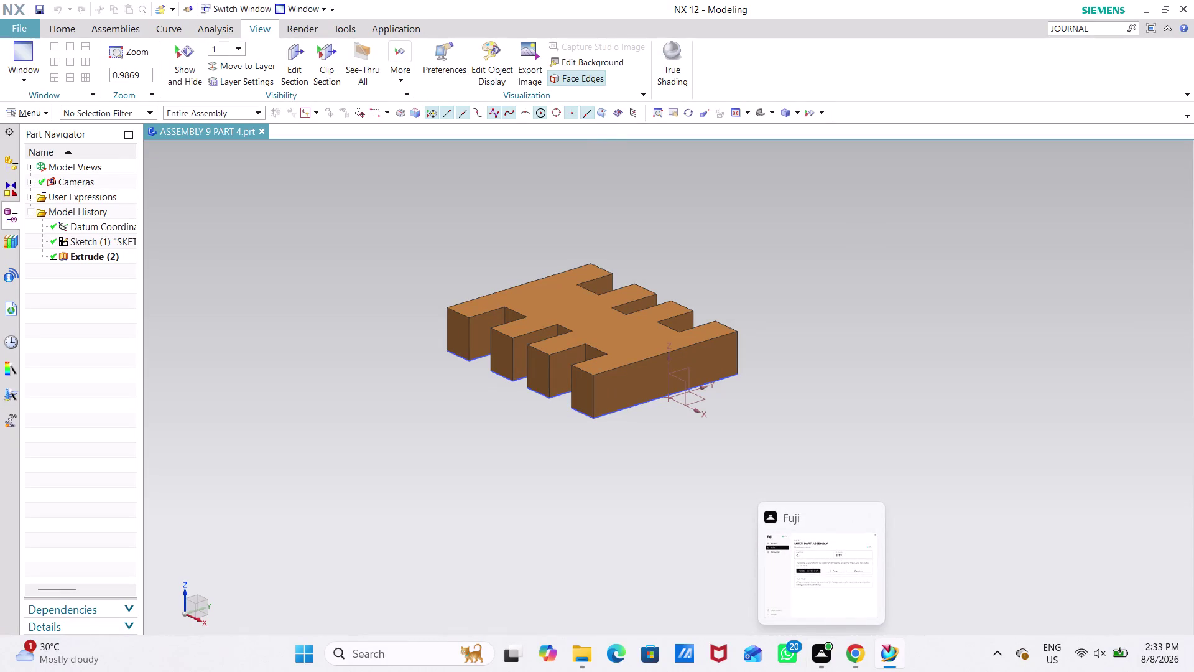
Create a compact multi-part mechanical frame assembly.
Close the comb plate part and start journal recording, accepting the replay warning.
click(261, 128)
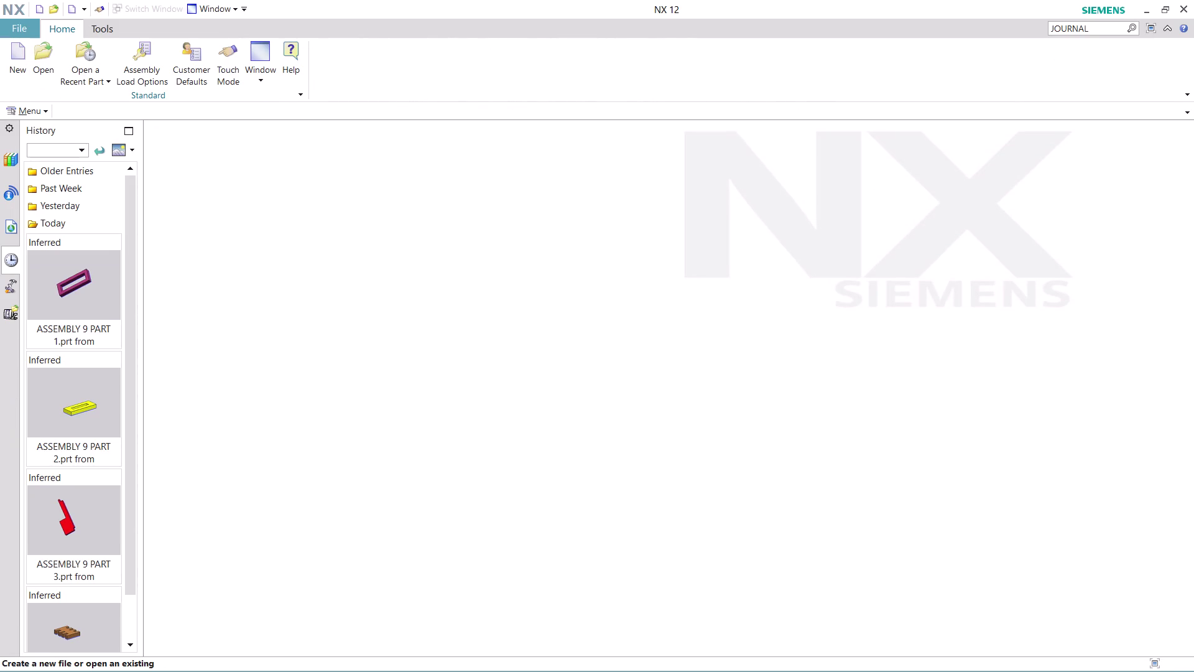
click(1093, 29)
key(Return)
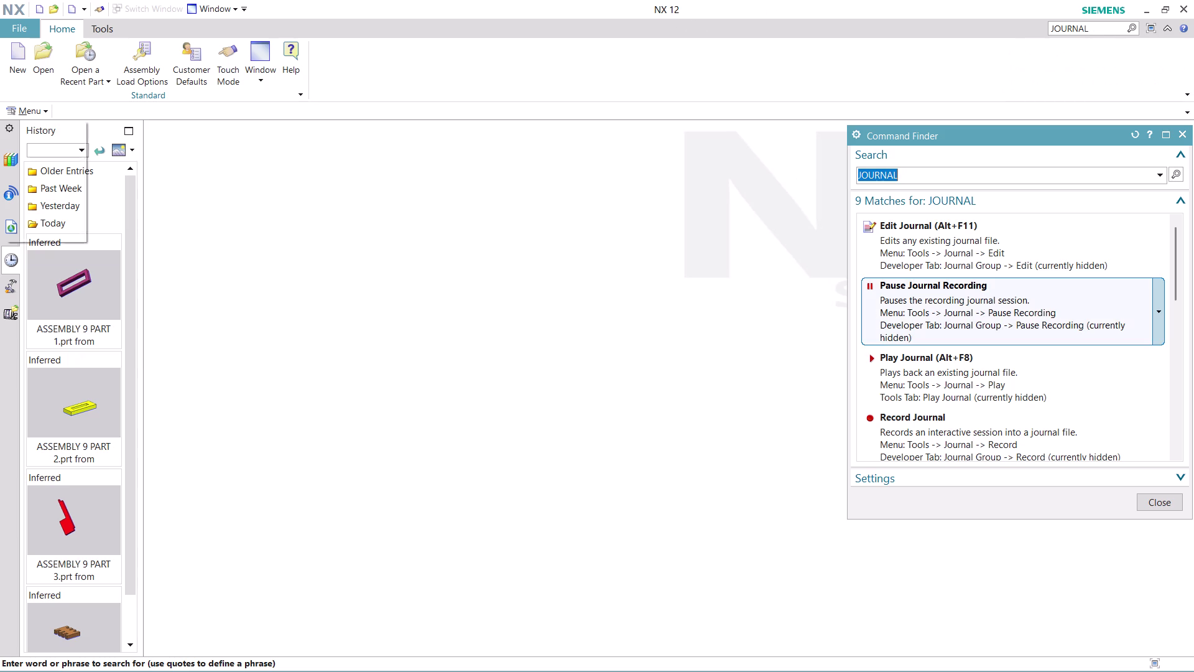
scroll(down, 3)
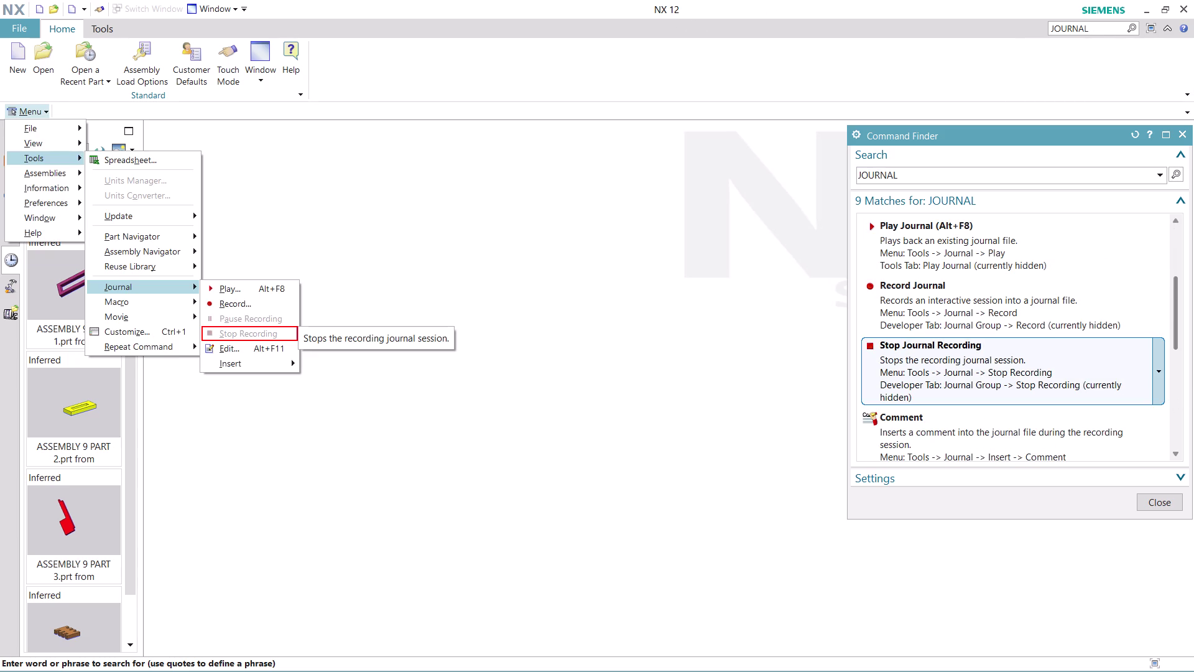
click(945, 370)
click(945, 371)
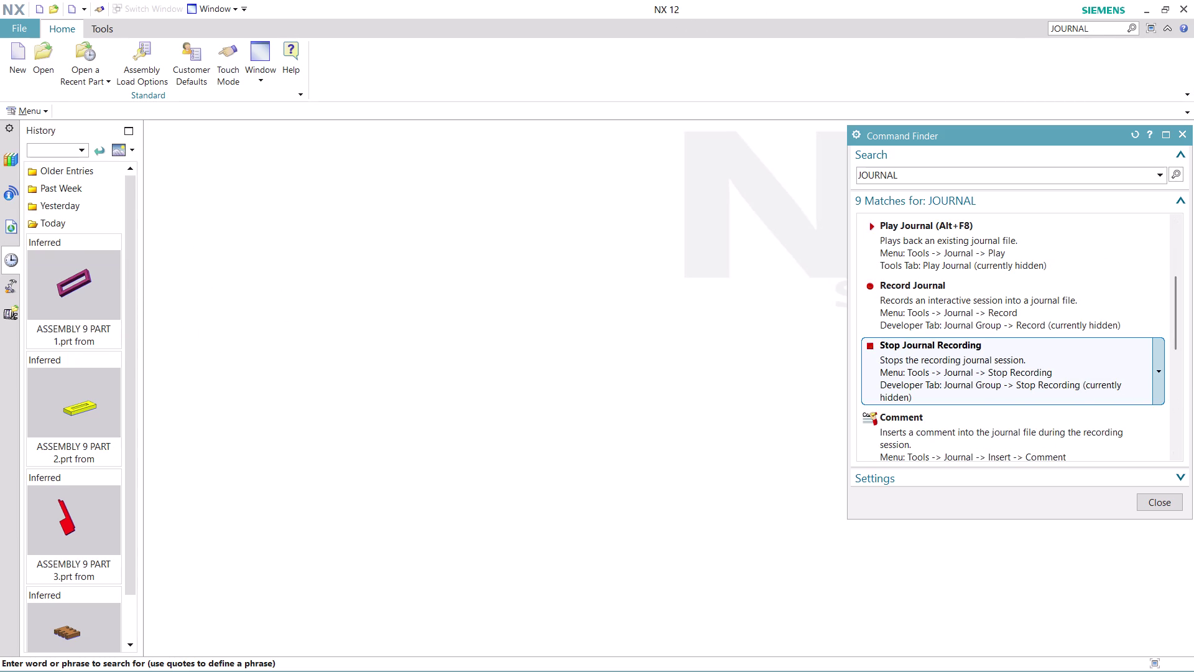
click(960, 315)
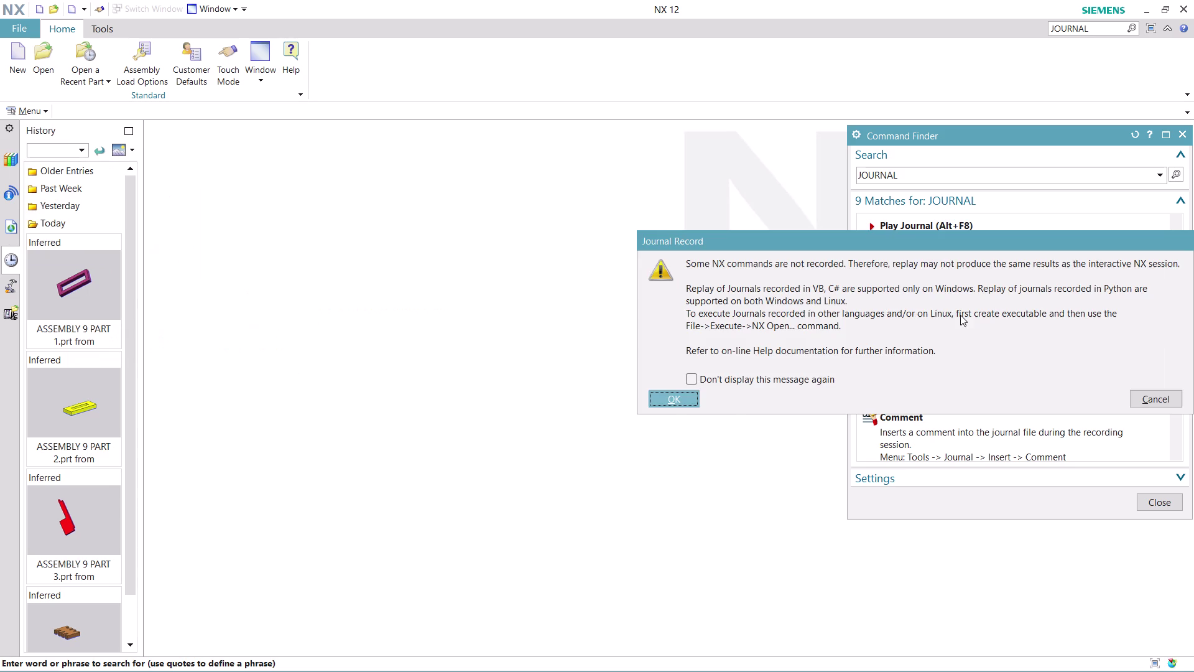
click(673, 399)
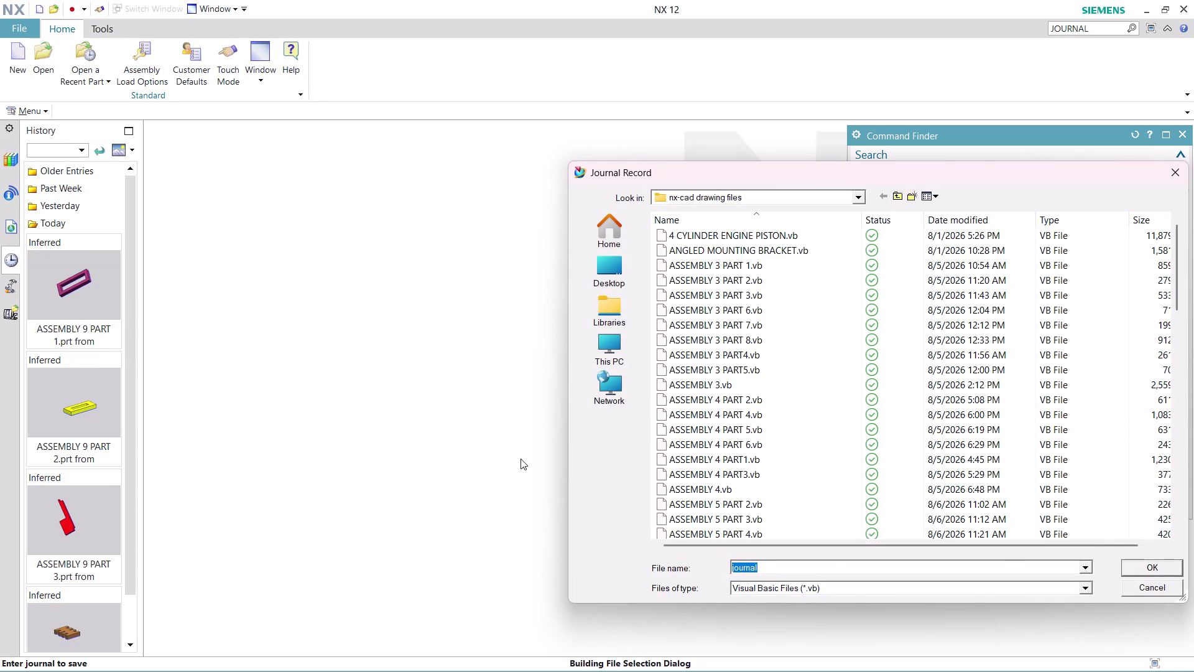
Name the journal file 'ASSEMBLY 9' and begin a new file.
text(ASS)
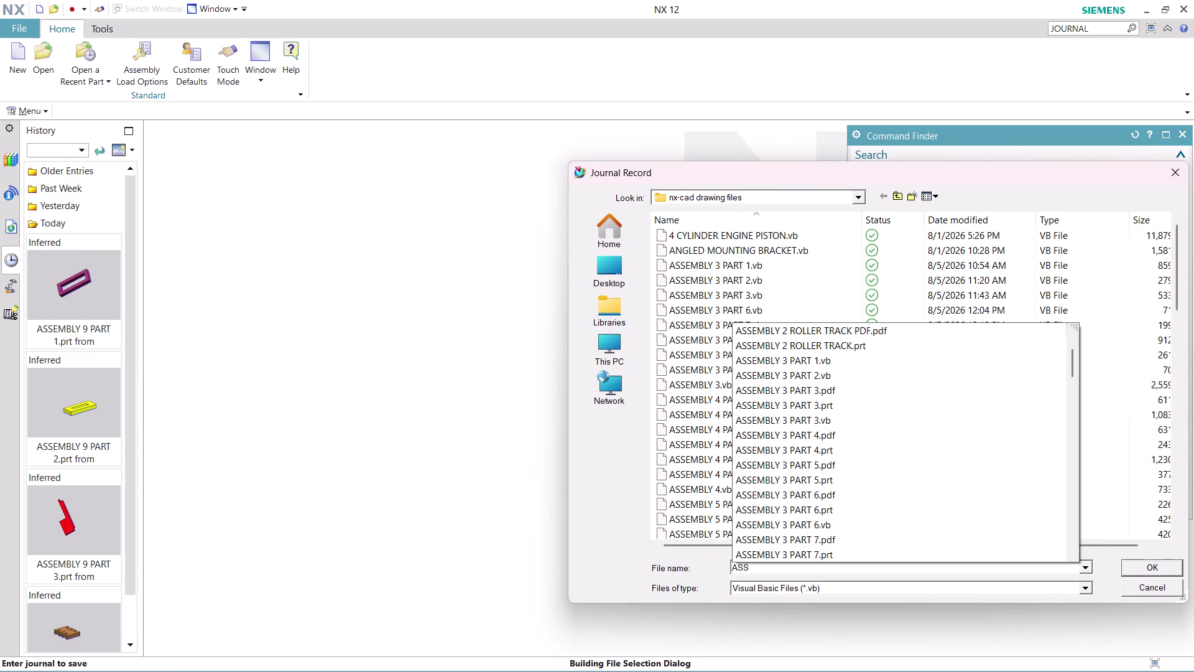
text(EMBLY)
key(space)
key(9)
key(Return)
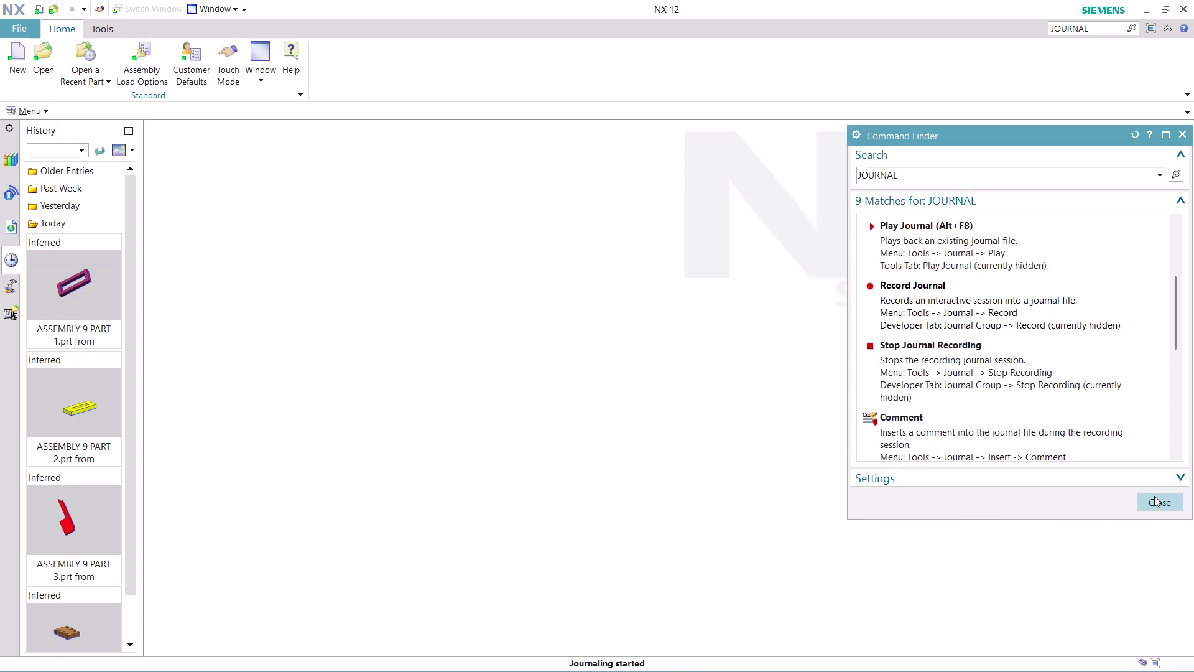
click(1156, 495)
click(20, 63)
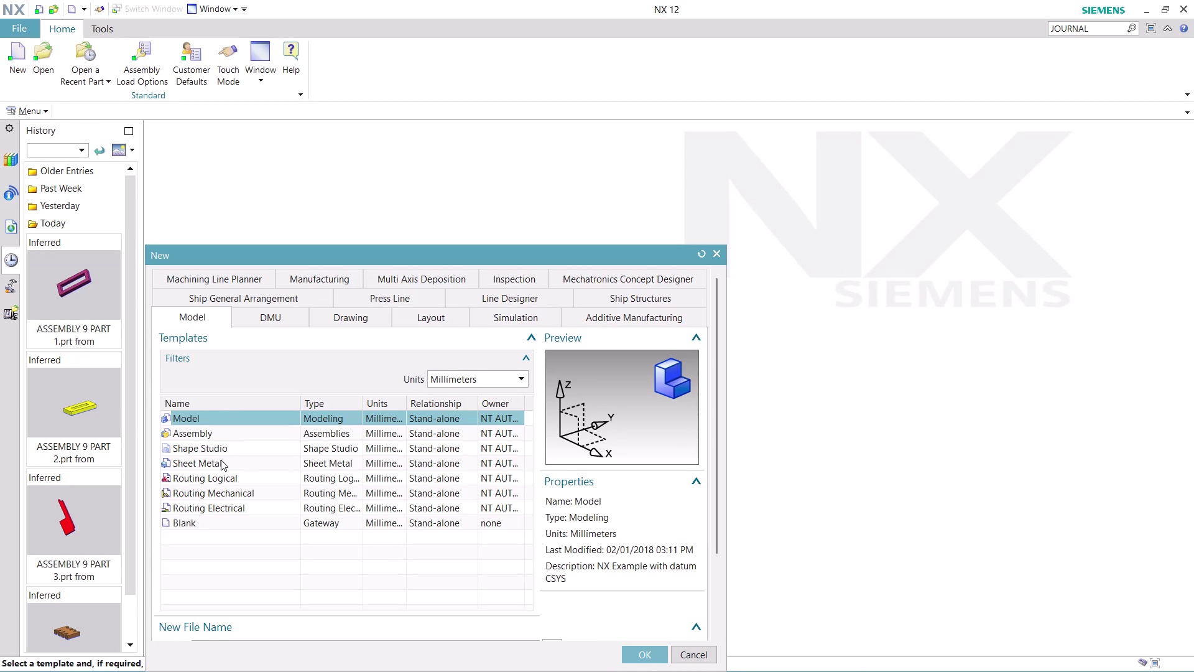
Create an Assembly-template file and load ASSEMBLY 9 PART 4, the brown comb plate.
click(210, 433)
click(645, 657)
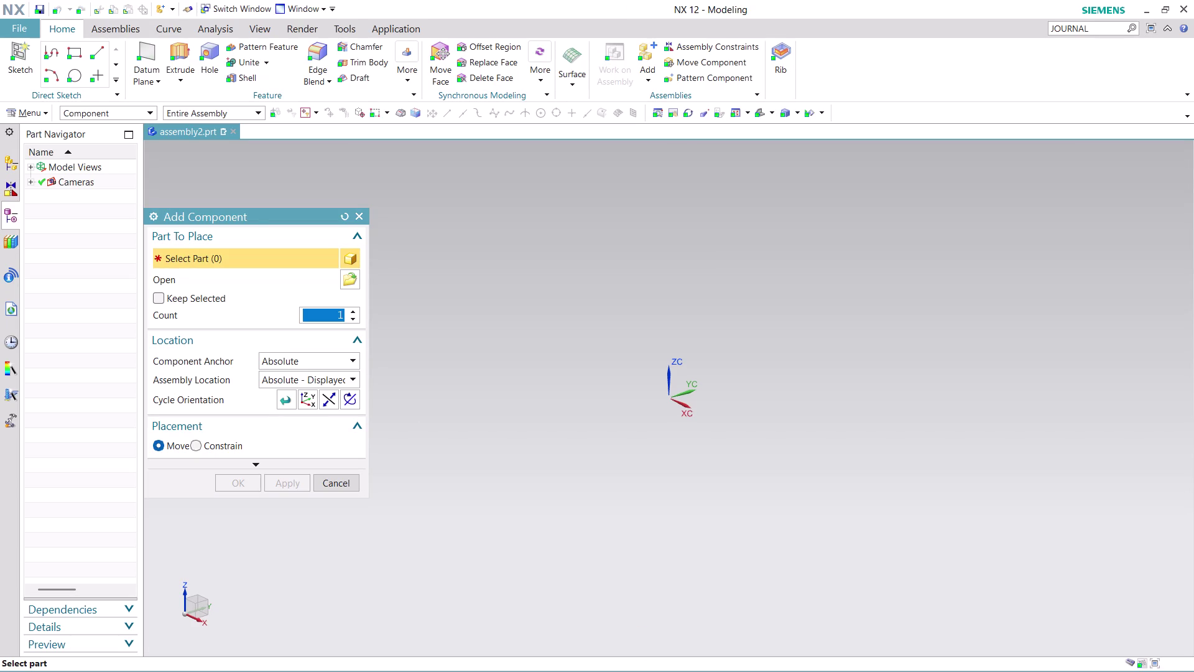
click(347, 277)
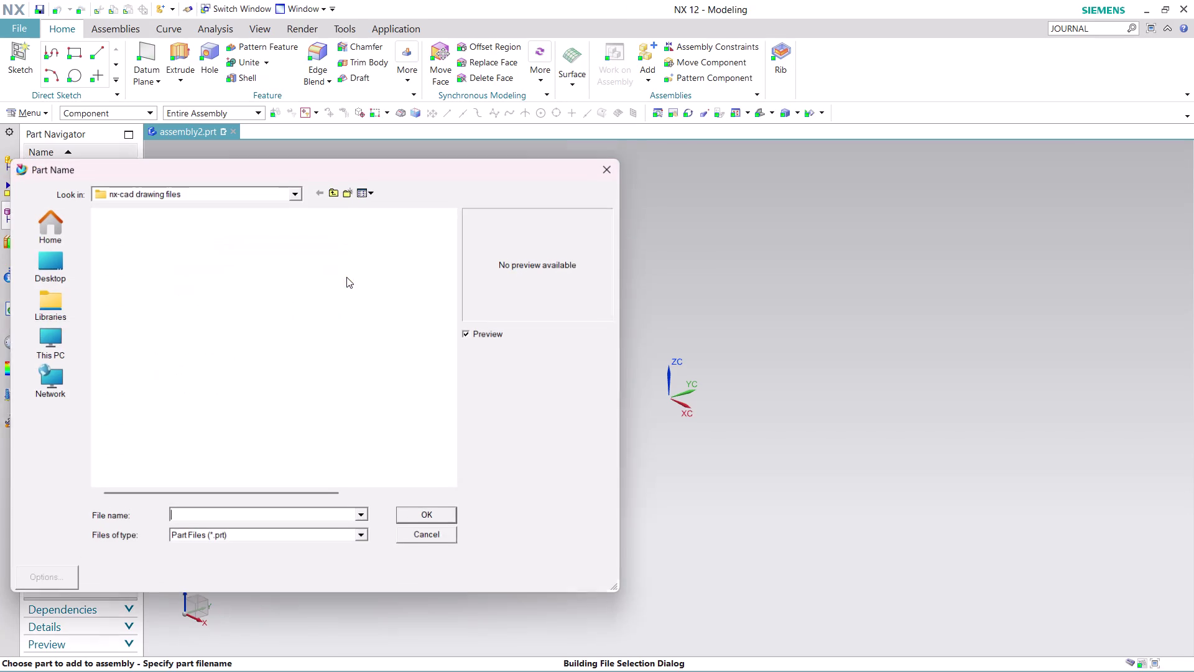
scroll(down, 3)
scroll(down, 3)
scroll(down, 3)
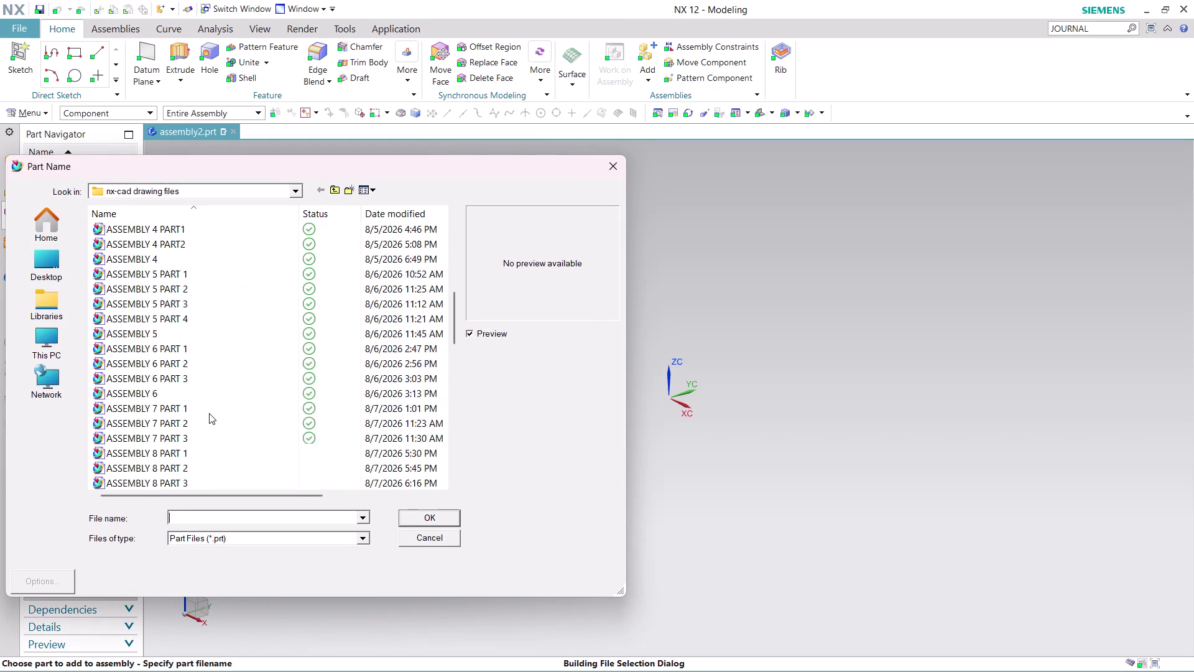
scroll(down, 3)
scroll(down, 3)
scroll(down, 3)
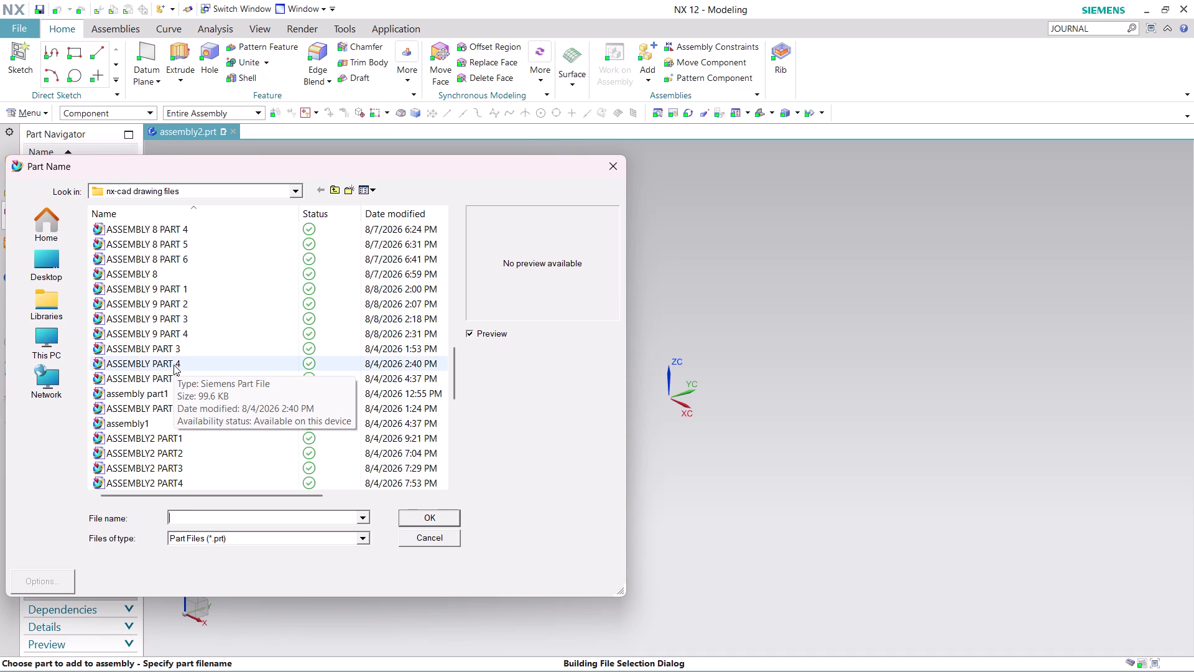
click(175, 334)
click(430, 517)
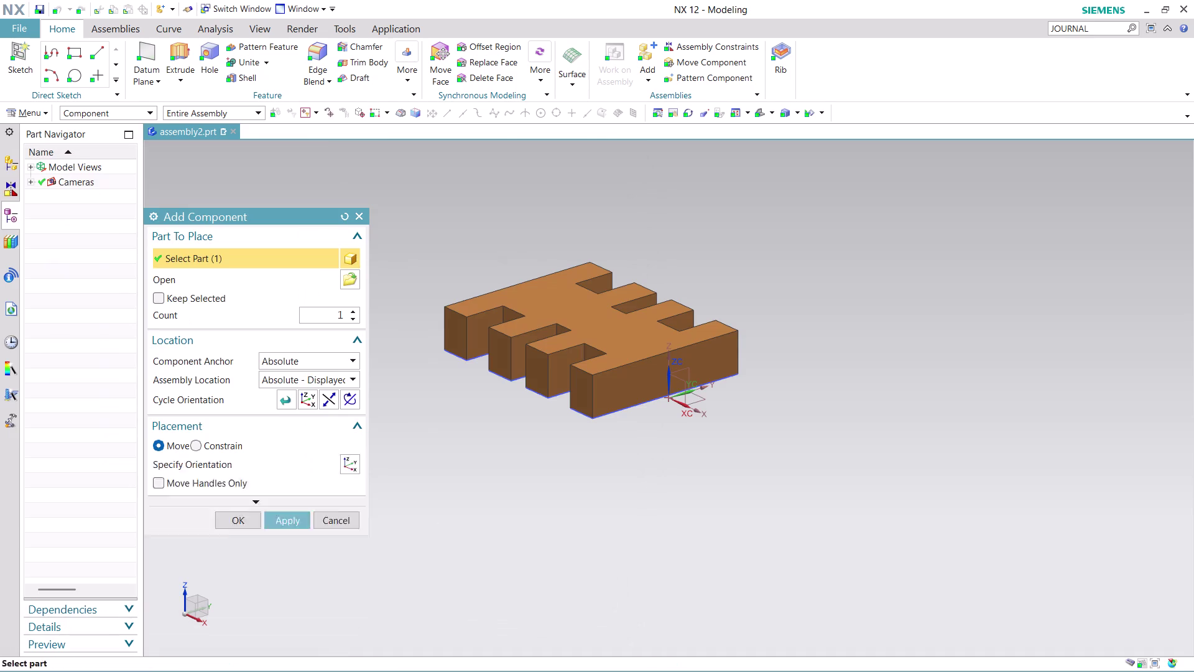
Inspect the comb plate, then place it as the first component with a Fix constraint.
middle_drag(755, 396, 690, 409)
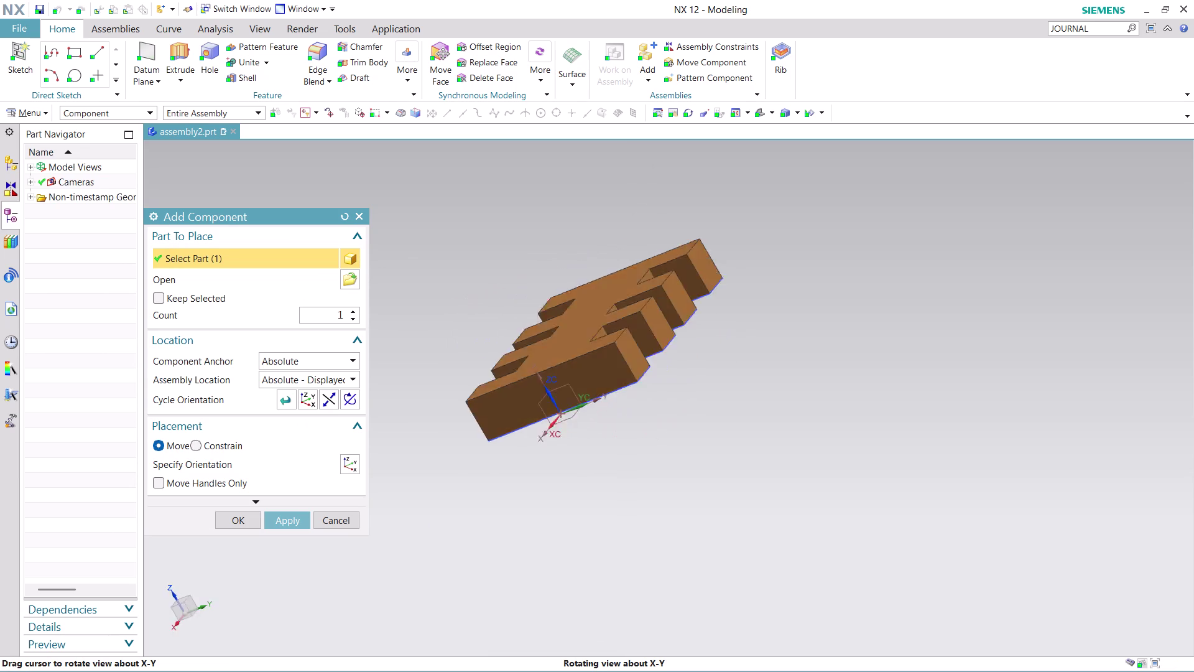
middle_drag(690, 409, 686, 438)
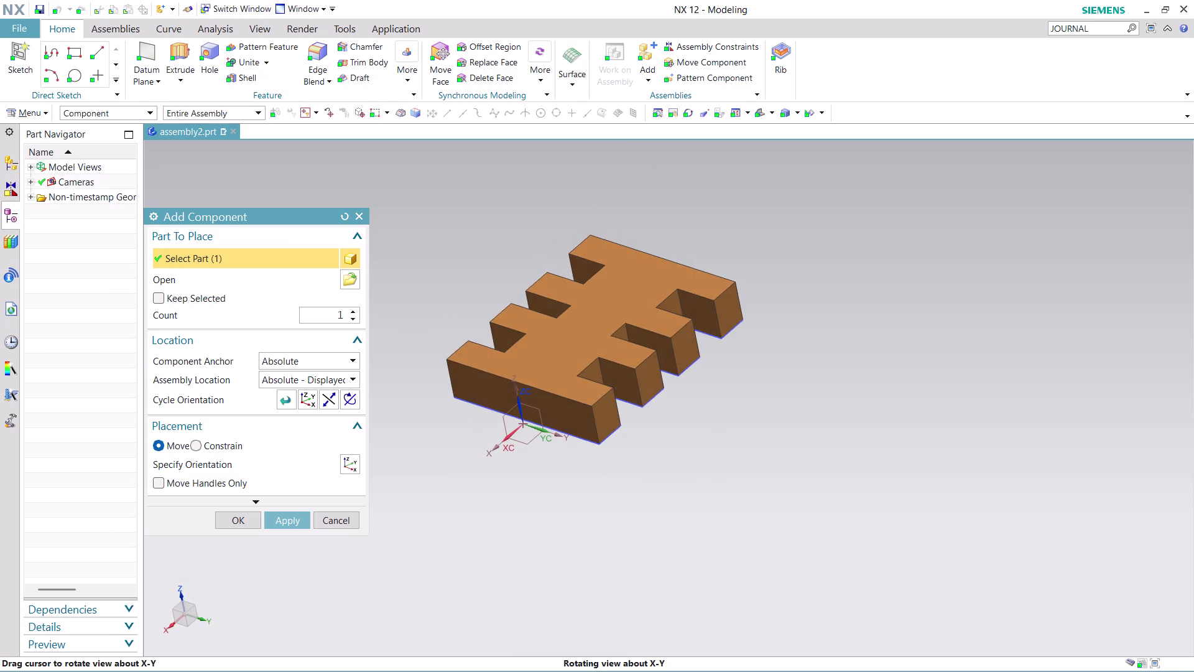
middle_drag(686, 438, 684, 439)
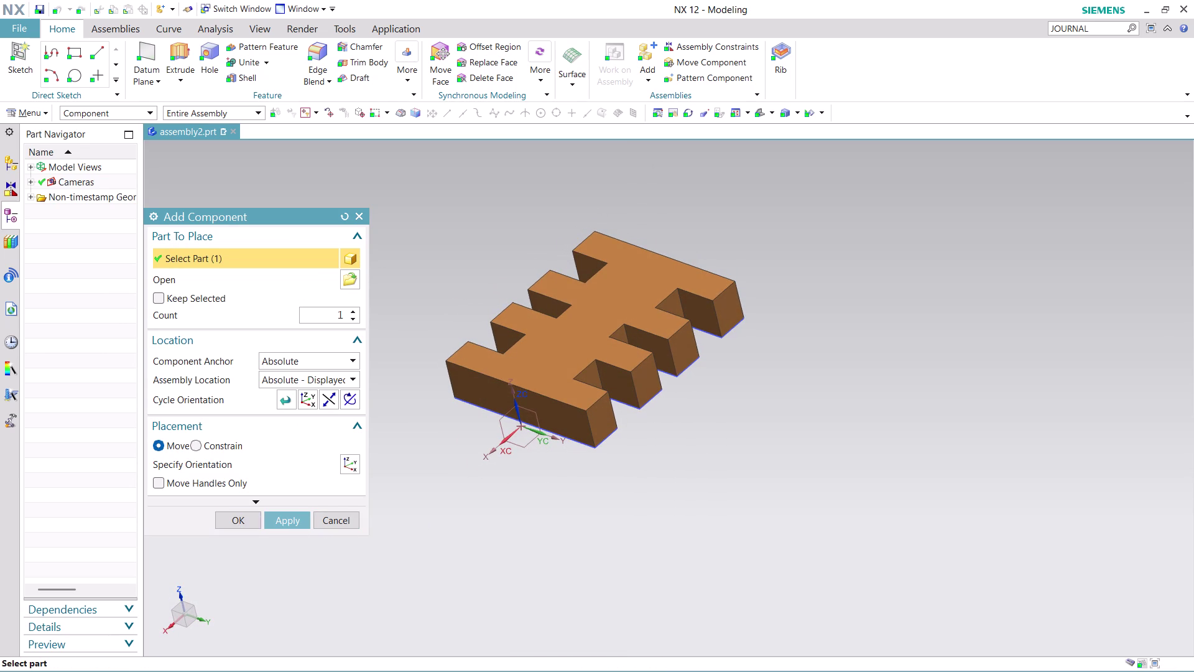
middle_drag(679, 450, 669, 438)
middle_drag(727, 240, 744, 305)
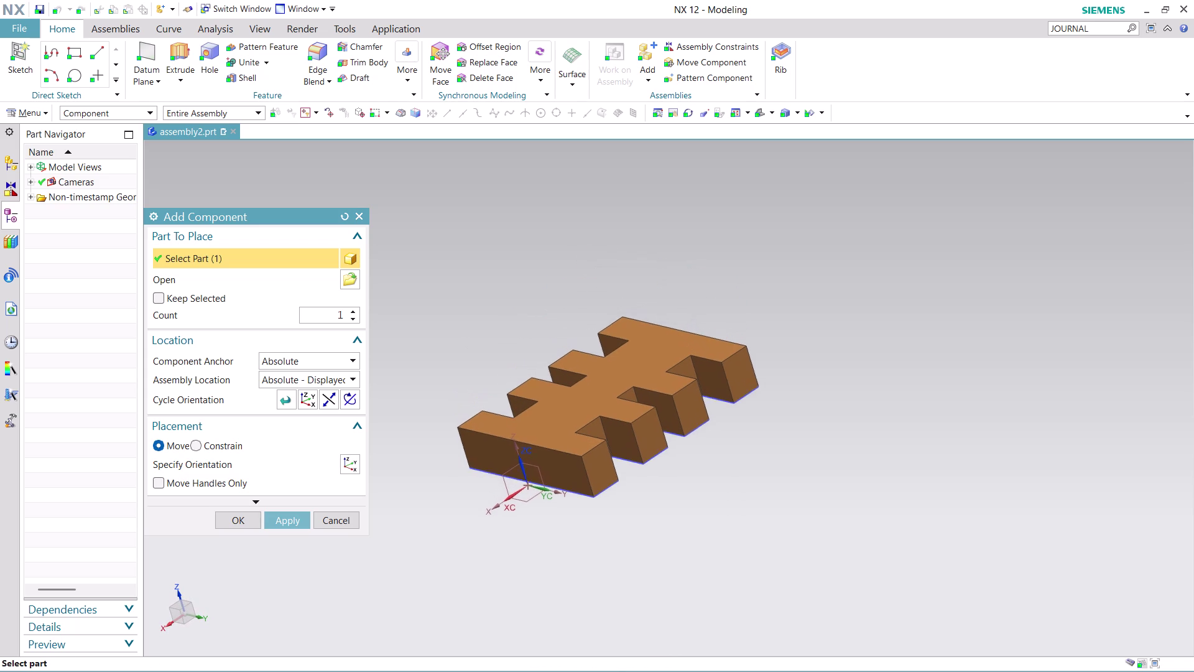
middle_drag(744, 305, 748, 309)
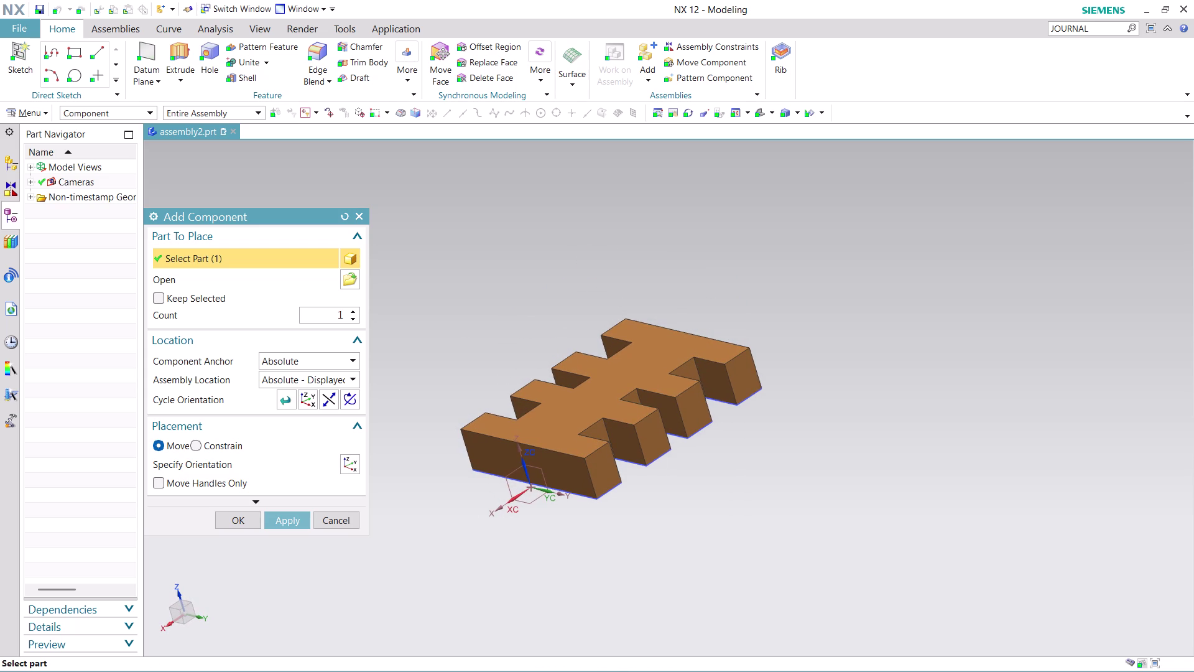
middle_drag(672, 503, 685, 509)
scroll(up, 3)
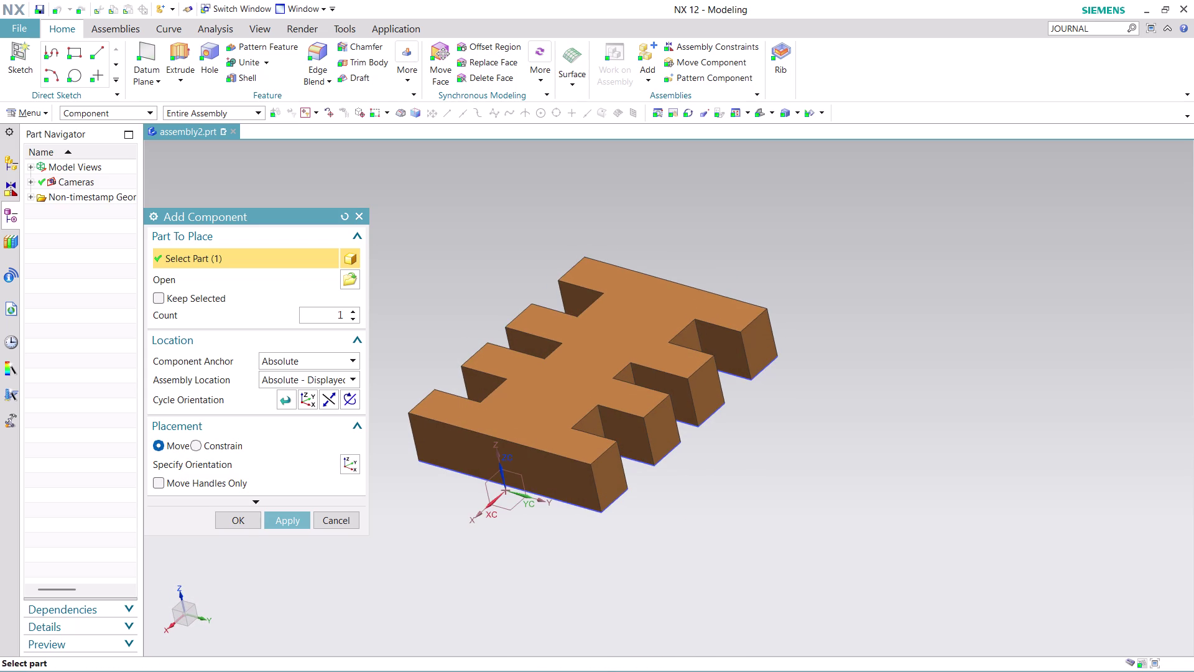
click(232, 522)
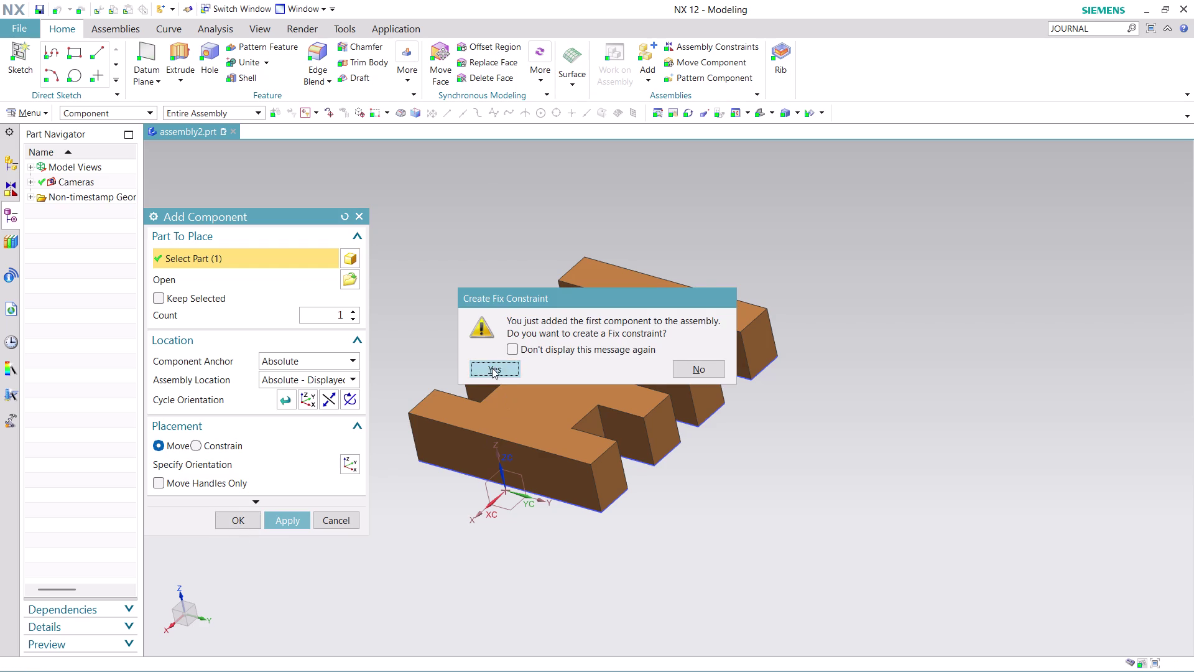
click(492, 368)
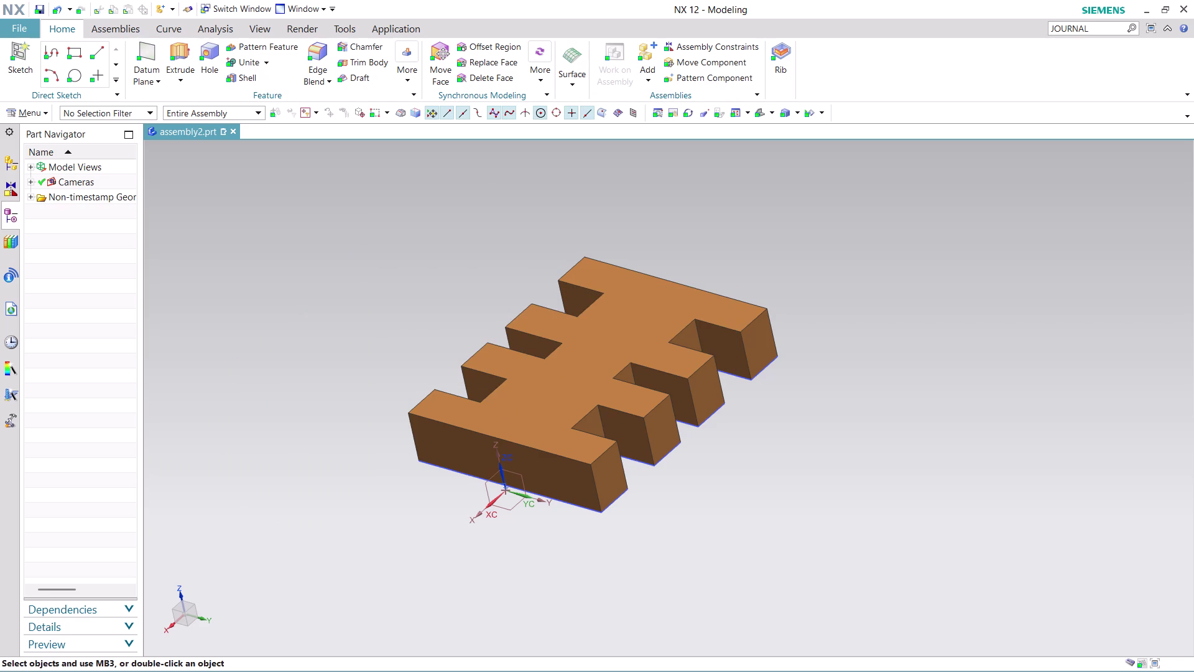
click(132, 31)
click(179, 70)
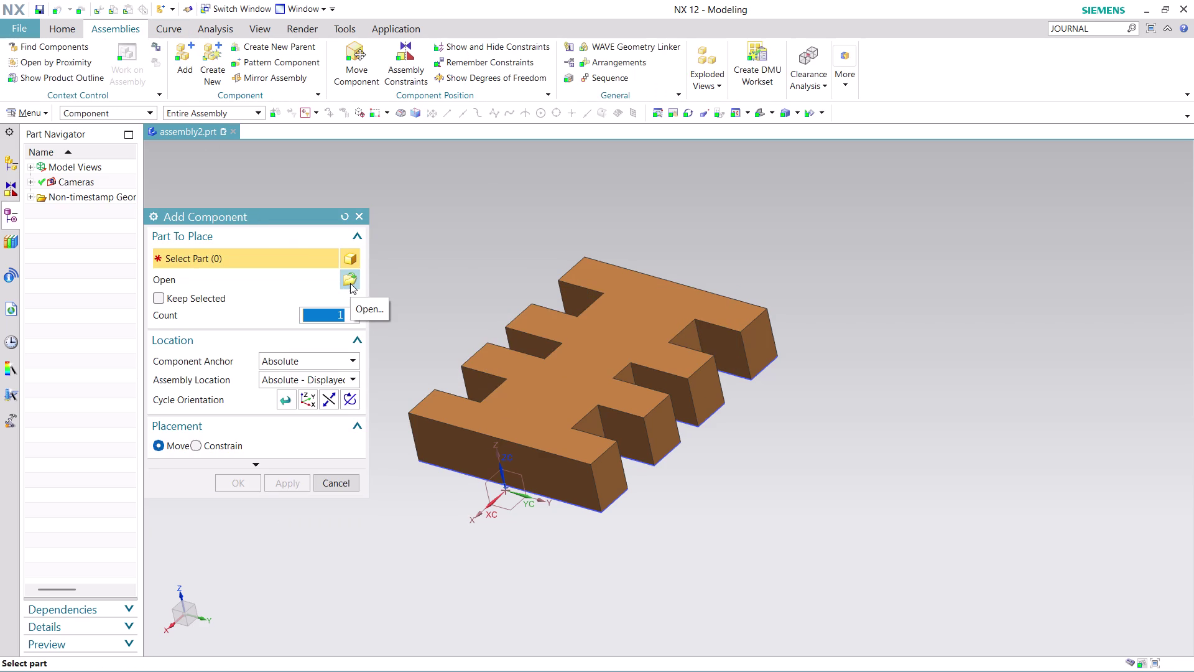
Preview the yellow base block, then load ASSEMBLY 9 PART 3, the red bracket.
click(351, 283)
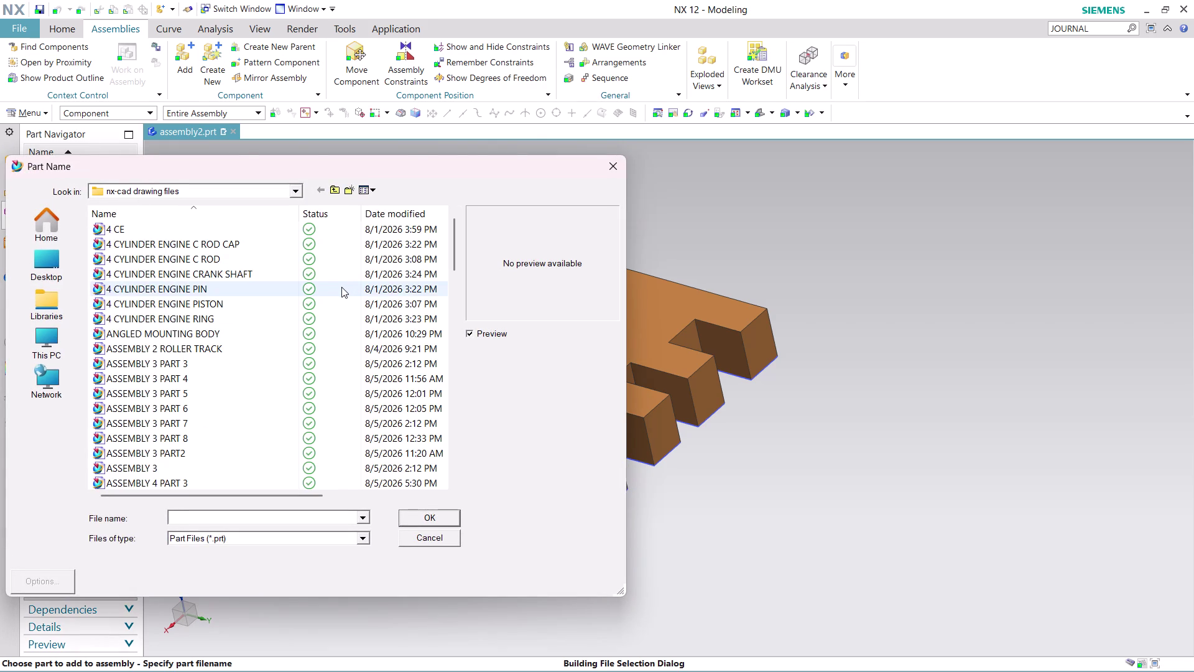
scroll(down, 3)
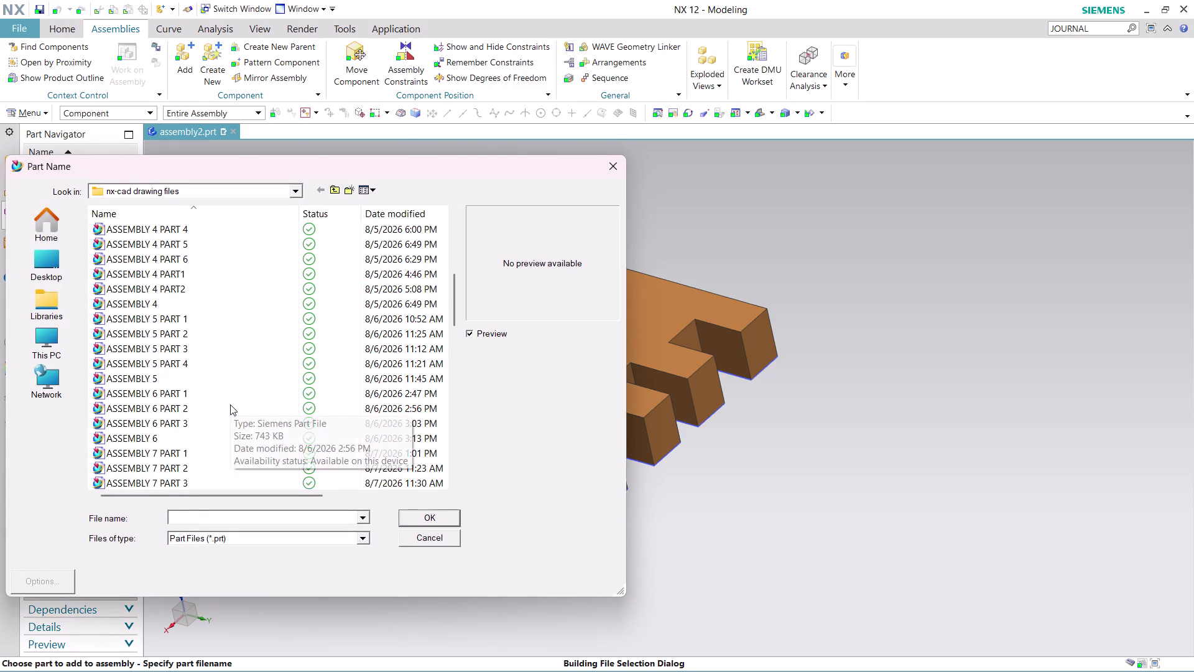
scroll(down, 3)
scroll(down, 3)
scroll(down, 3)
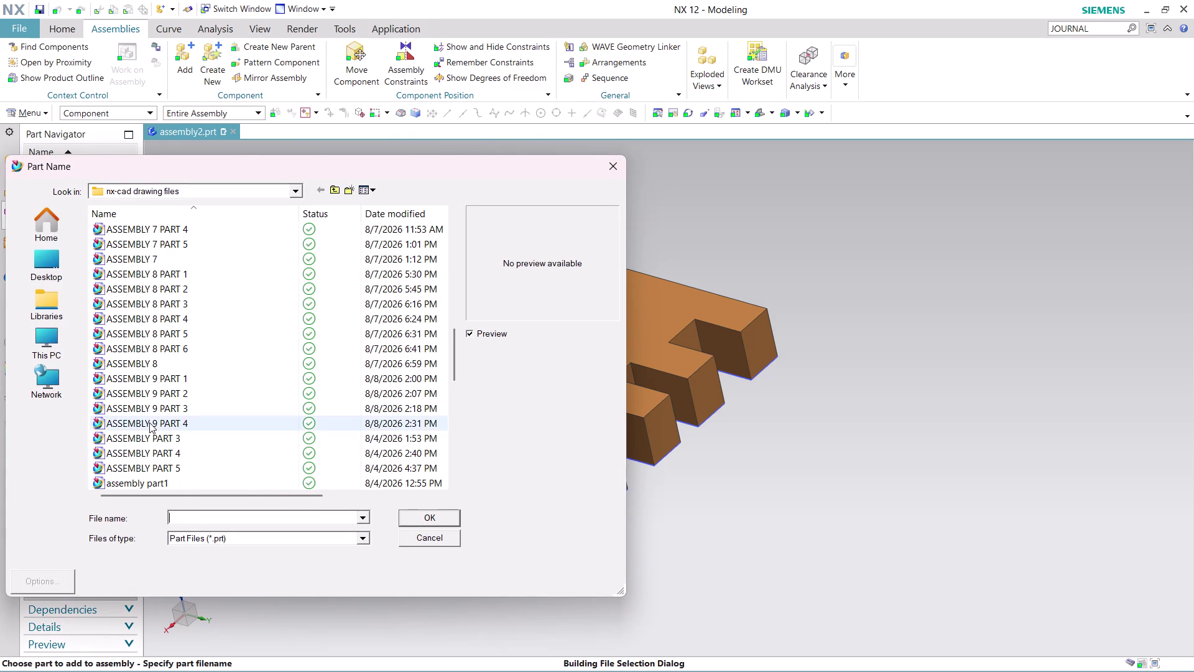
click(181, 395)
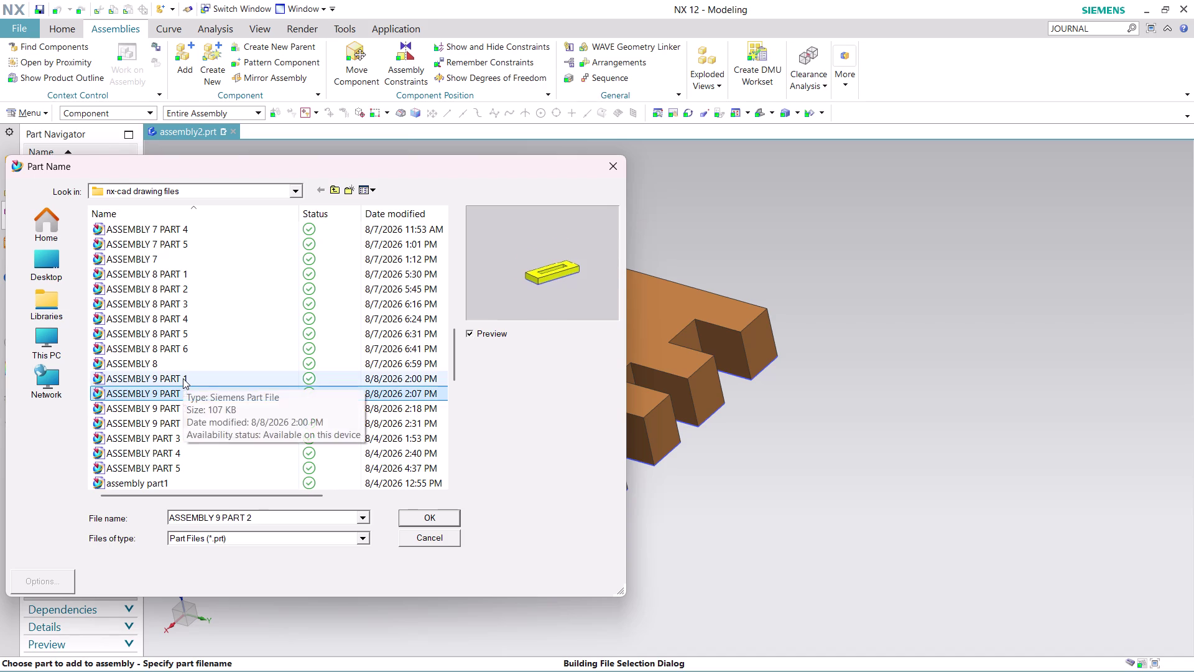
click(183, 378)
click(181, 407)
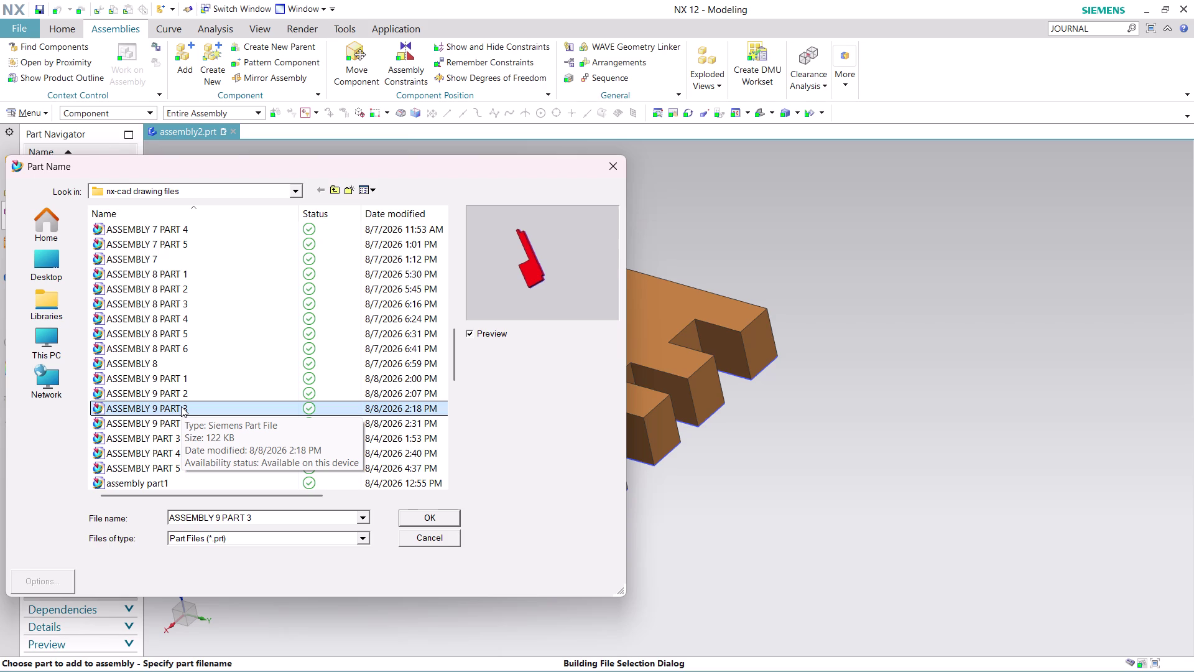
click(436, 511)
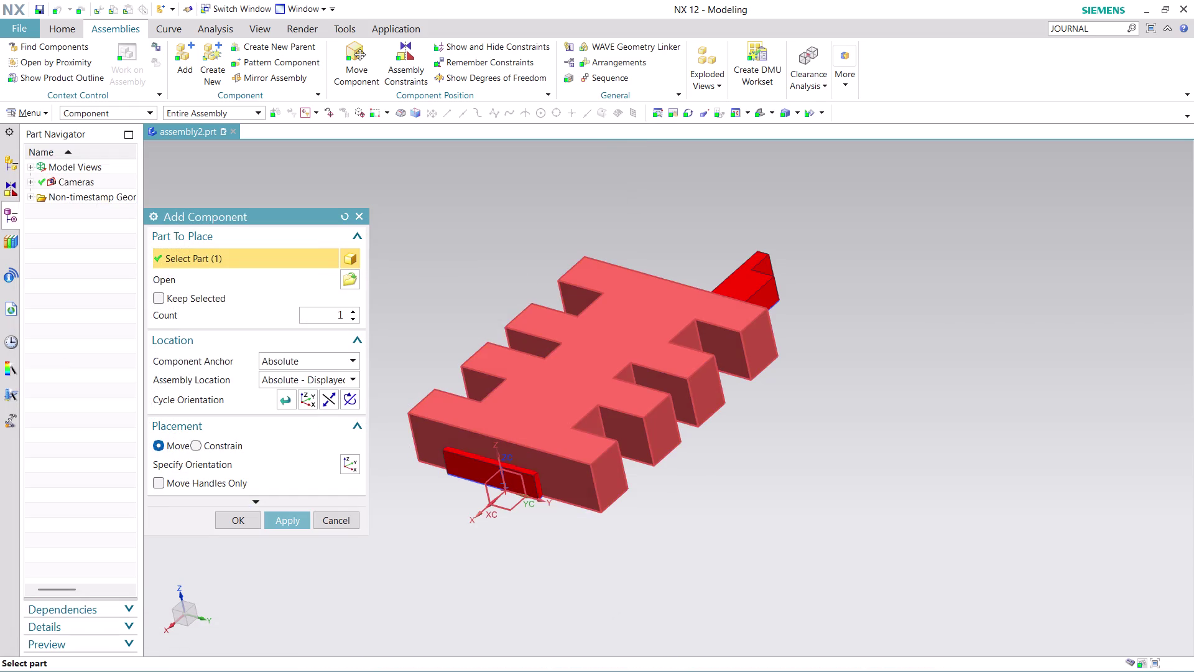
Slide and rotate the new red bracket until it stands upright.
click(350, 379)
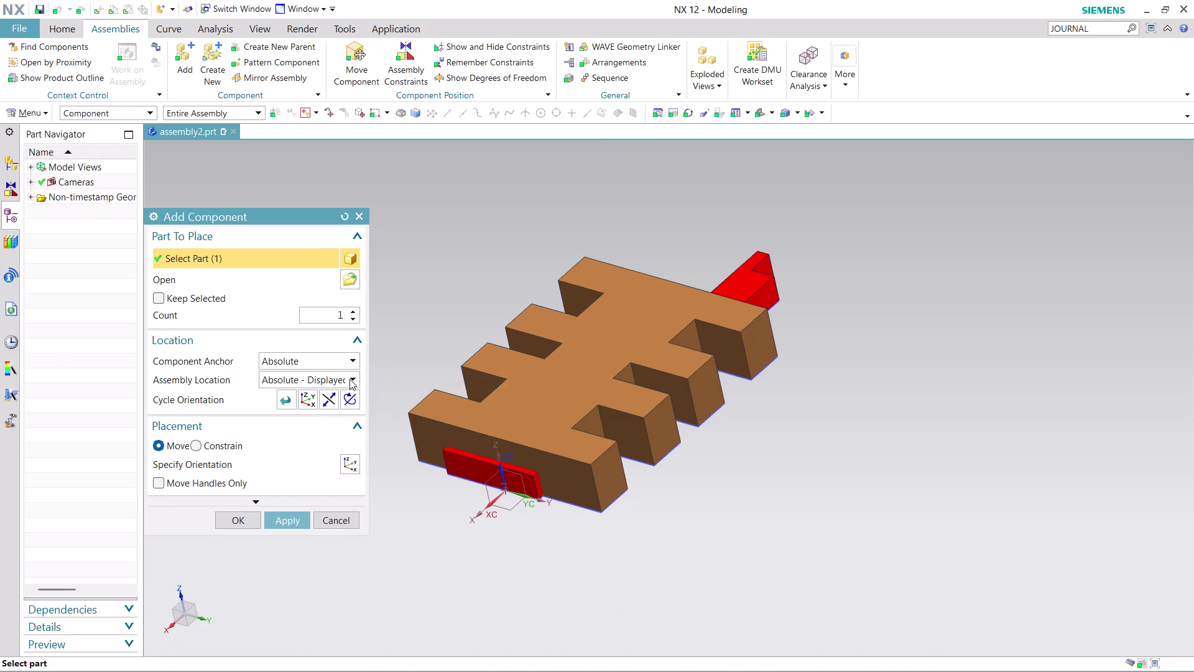
click(336, 406)
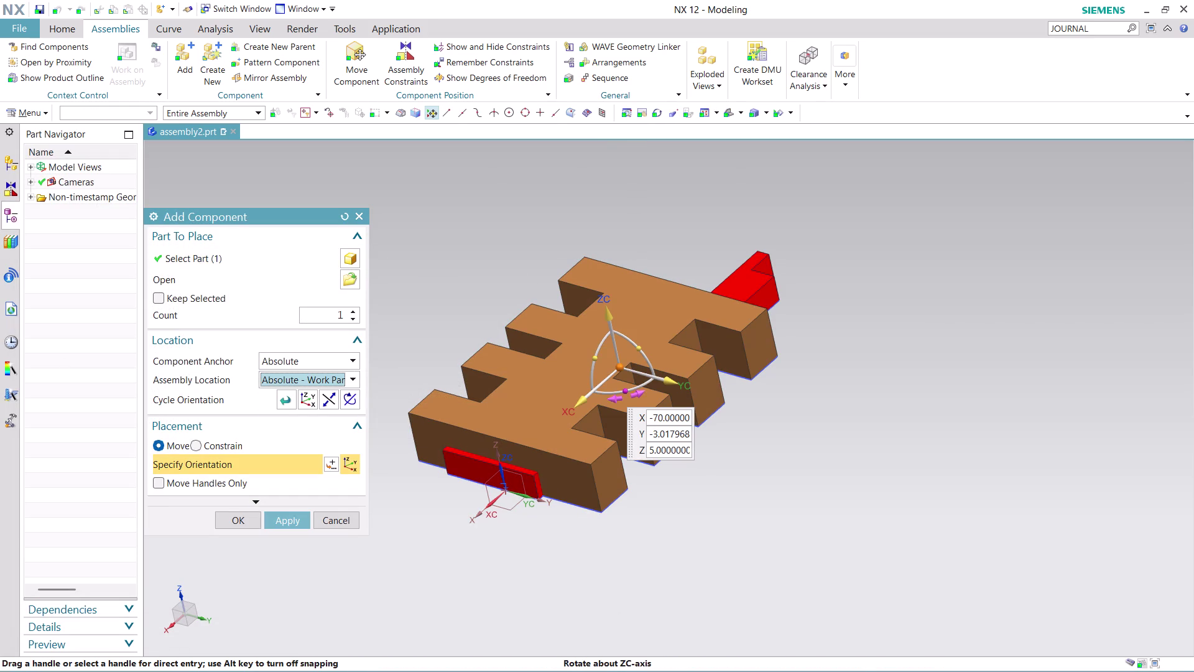
drag(582, 400, 379, 574)
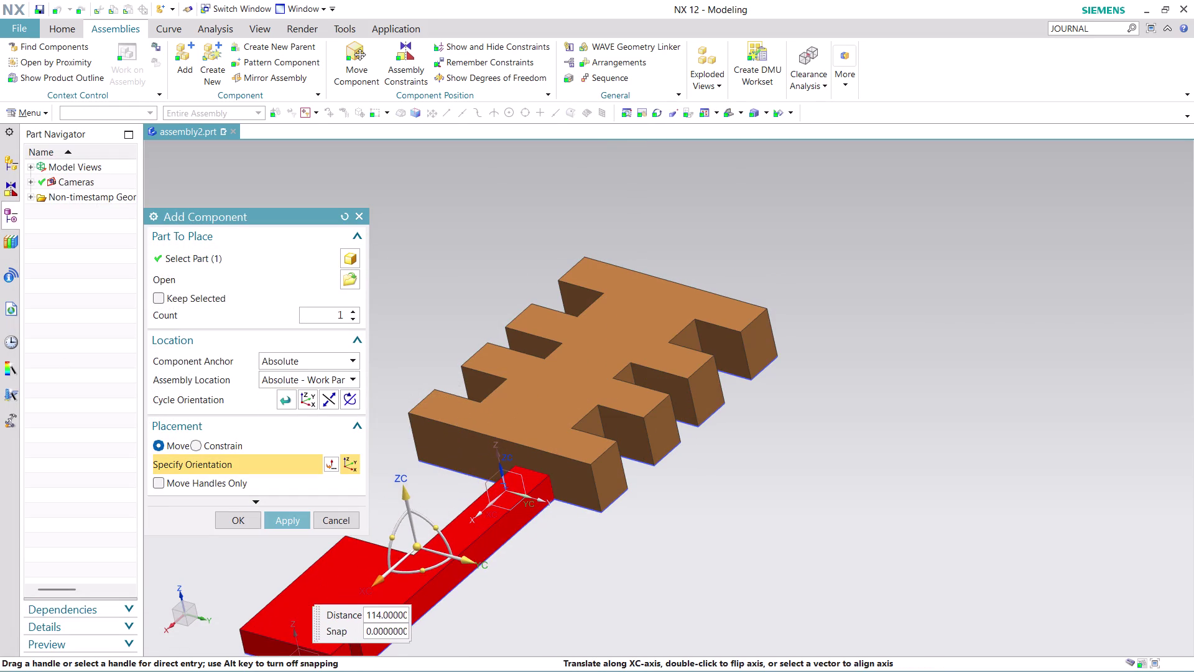
drag(379, 573, 449, 527)
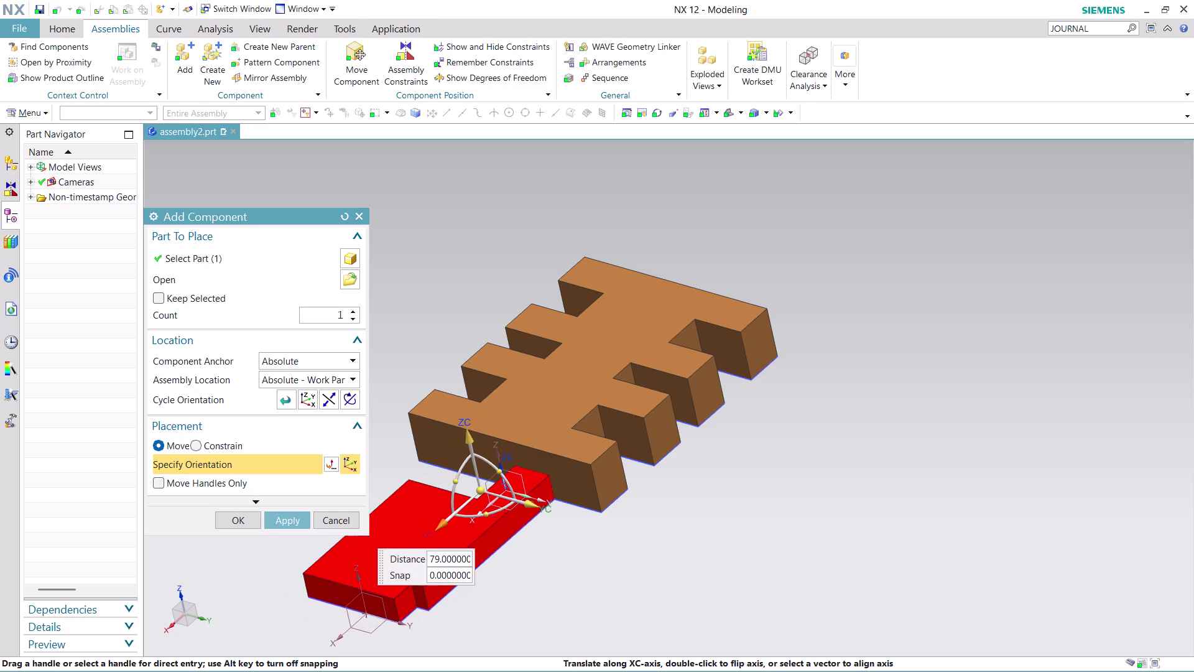
drag(449, 527, 441, 542)
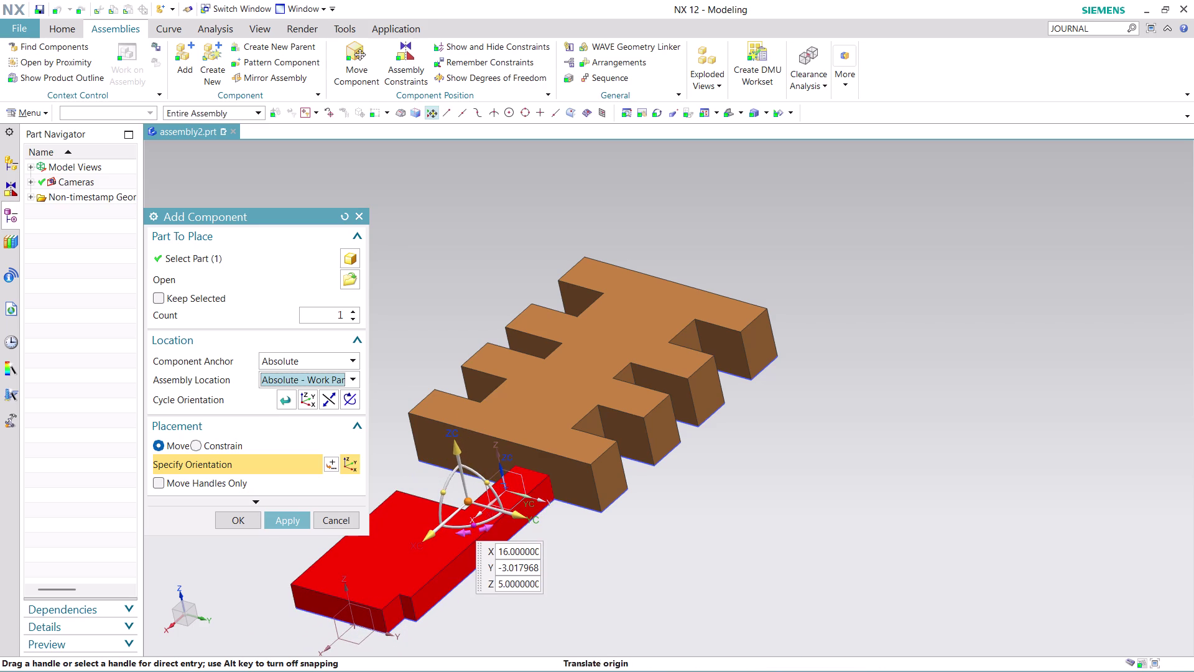
drag(467, 527, 571, 514)
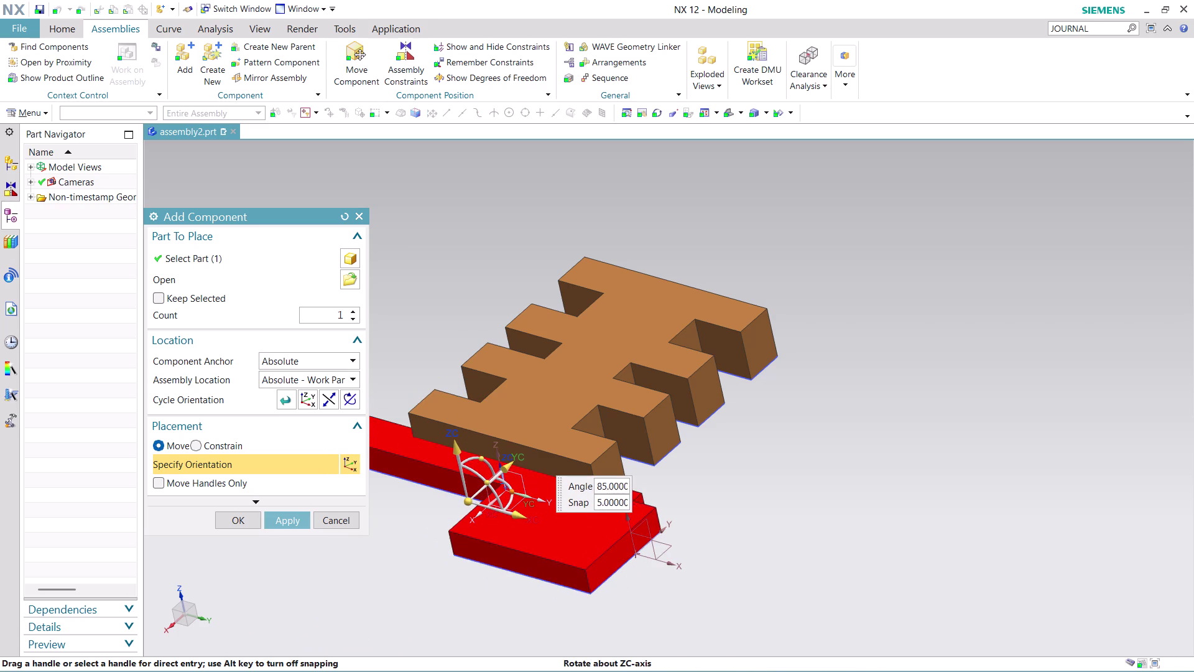
drag(571, 514, 575, 512)
drag(486, 479, 566, 545)
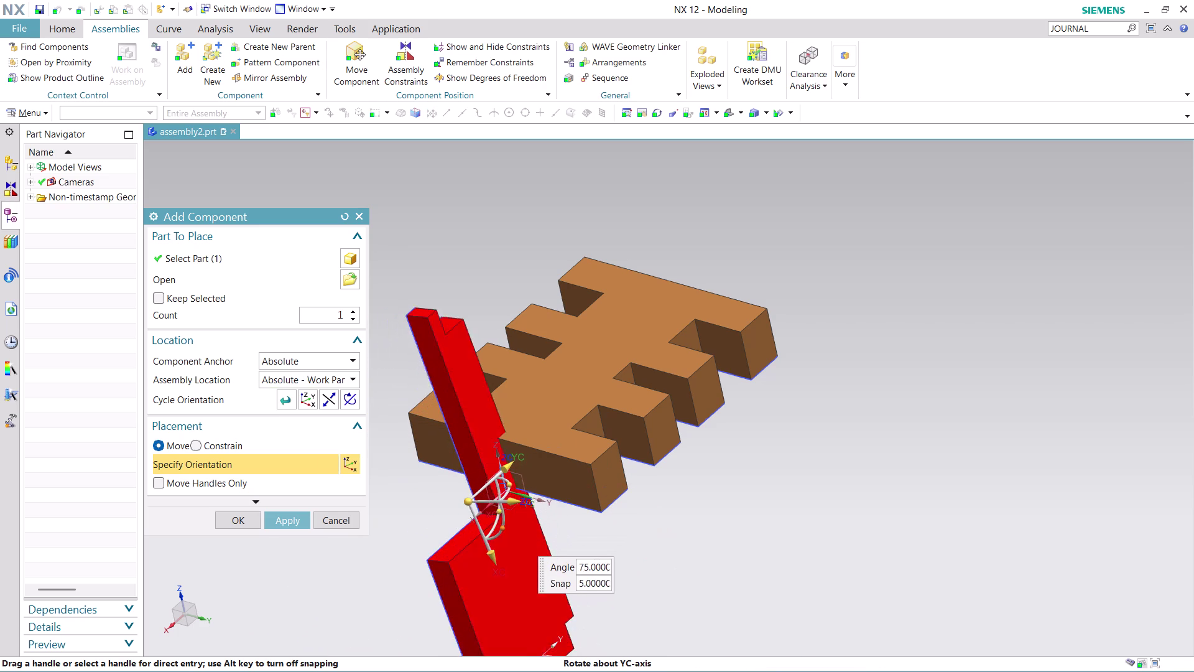
drag(567, 545, 579, 609)
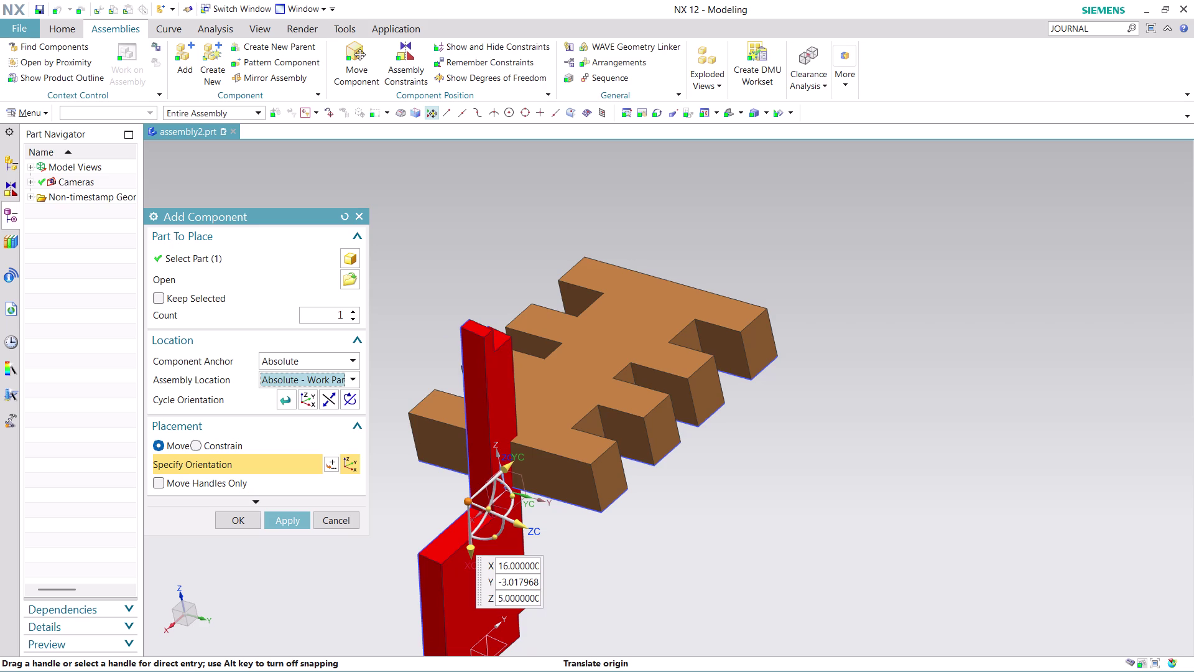
Quarter-turn the bracket, move it right of the comb plate, and confirm placement.
drag(513, 490, 491, 565)
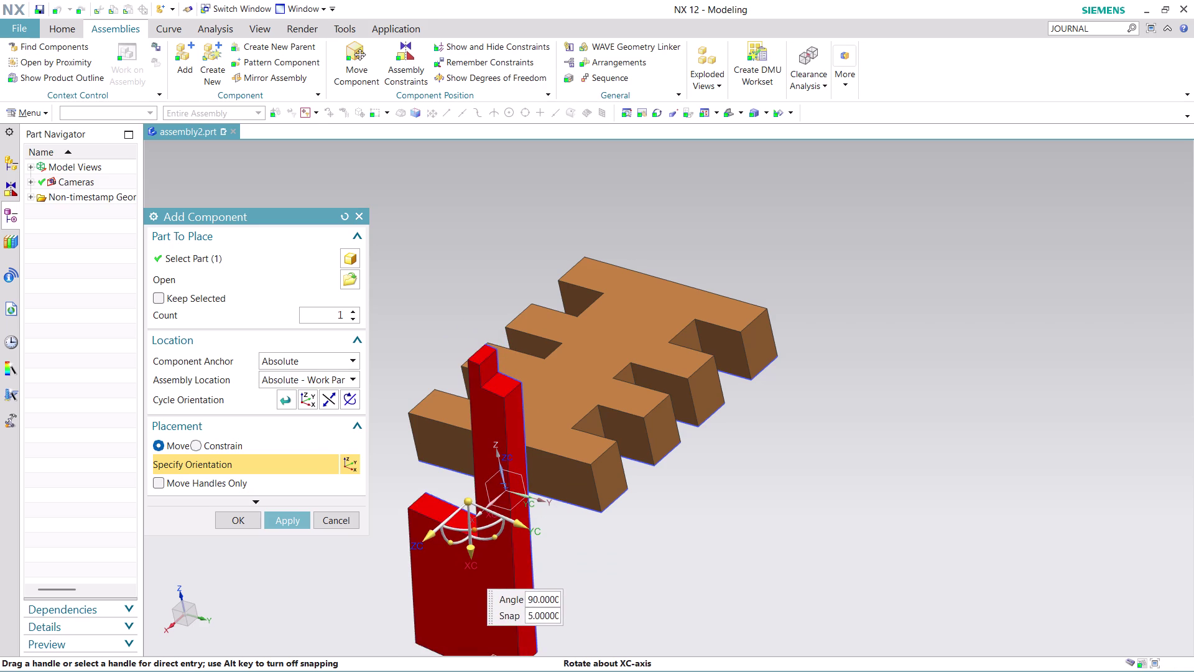
drag(490, 566, 491, 570)
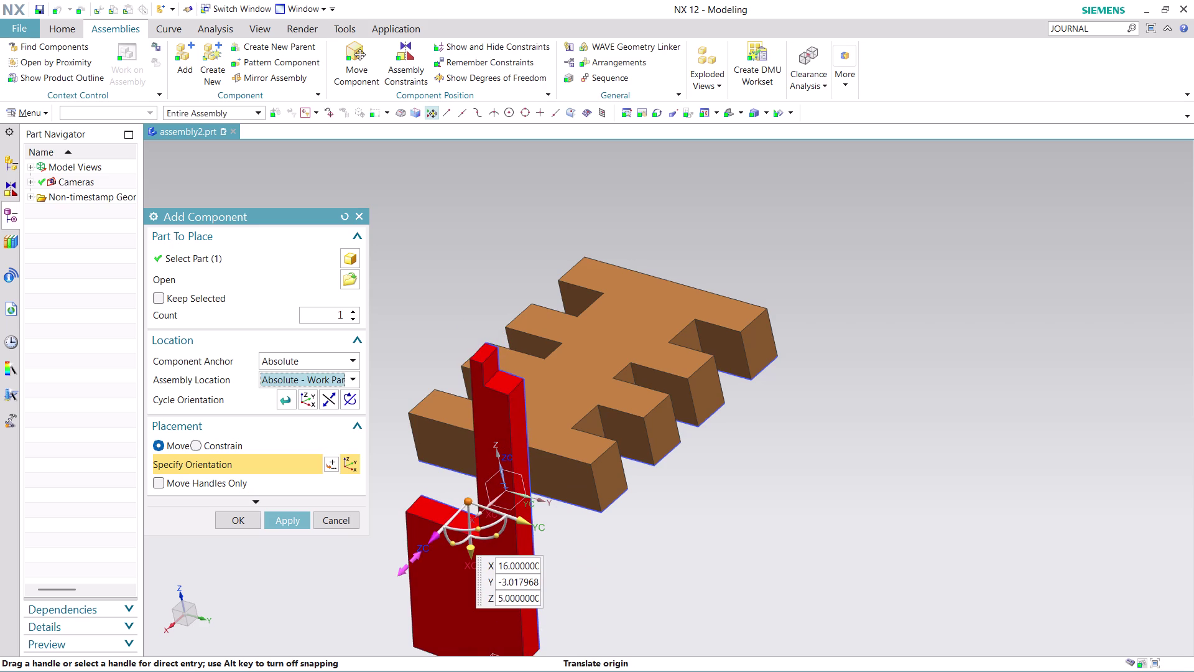
drag(429, 545, 725, 358)
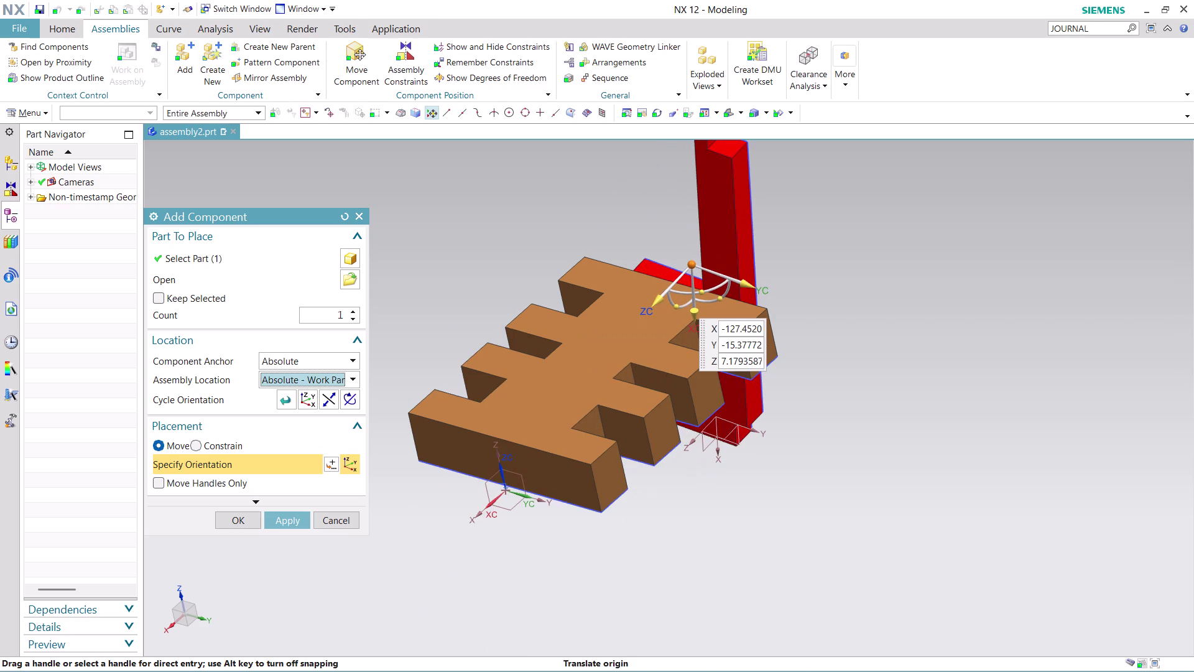
drag(749, 284, 902, 361)
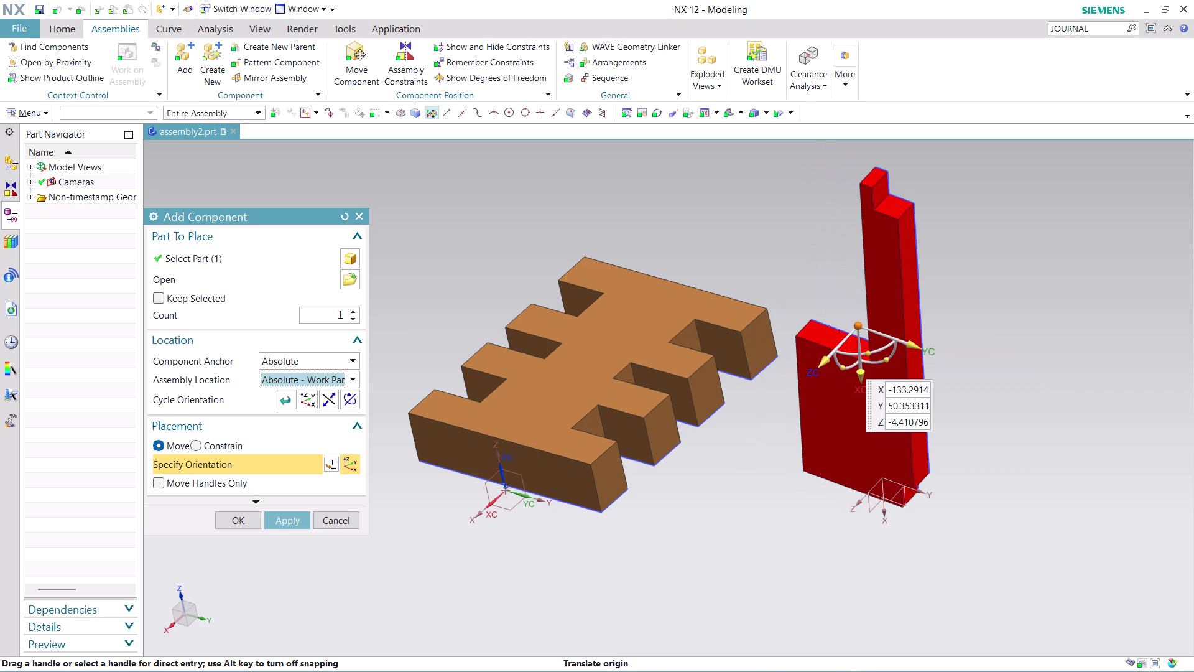
drag(829, 359, 738, 444)
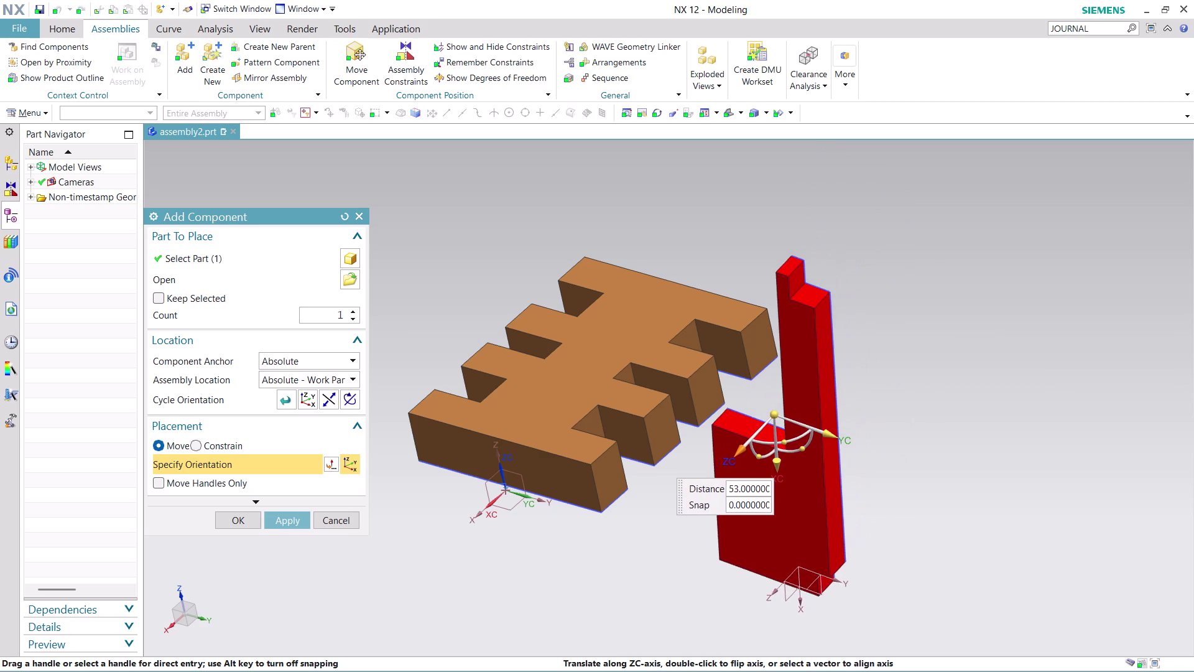
drag(738, 443, 737, 445)
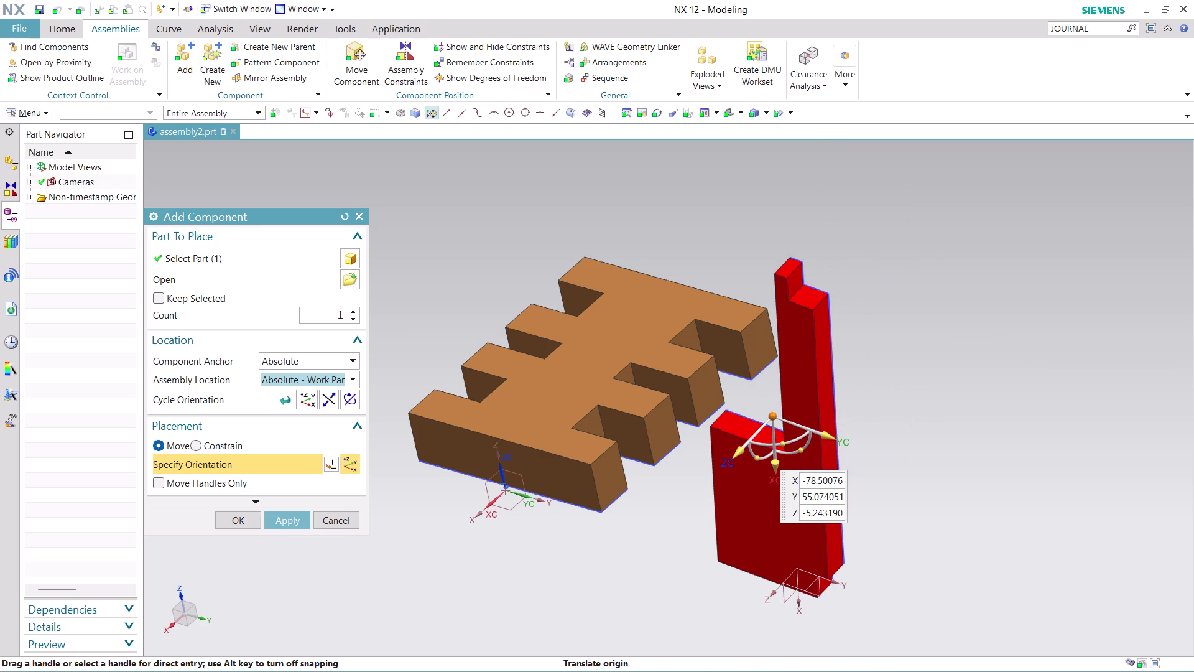
click(242, 519)
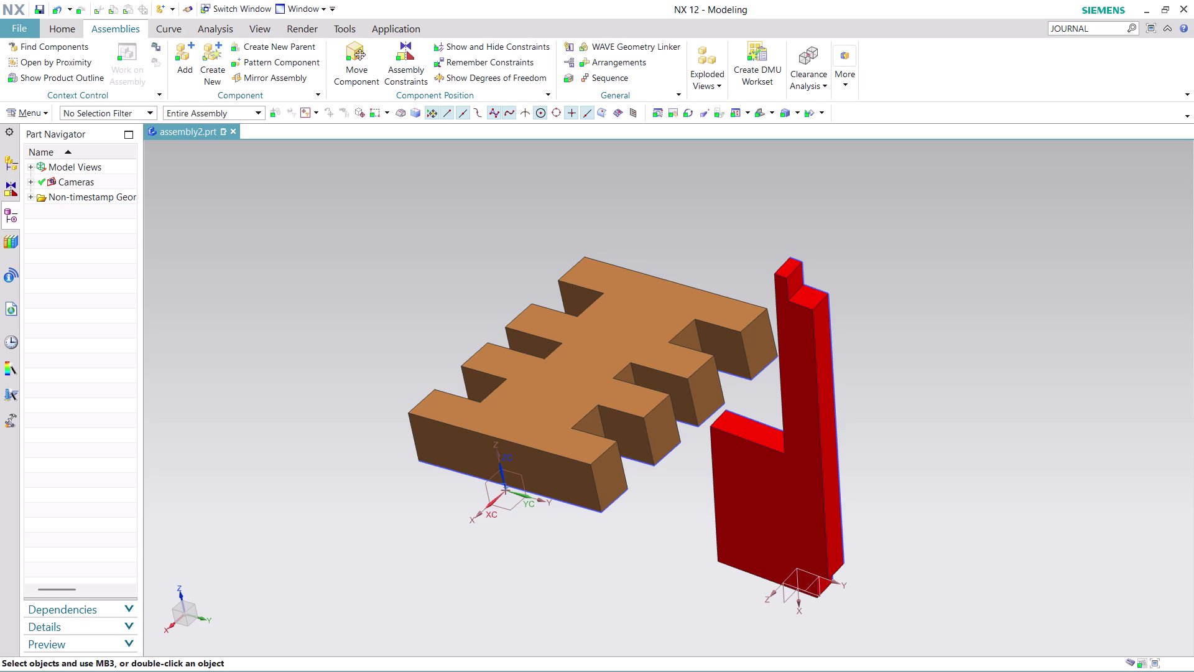
Orbit down onto the bracket and comb slots, then open Assembly Constraints.
middle_drag(925, 483, 969, 470)
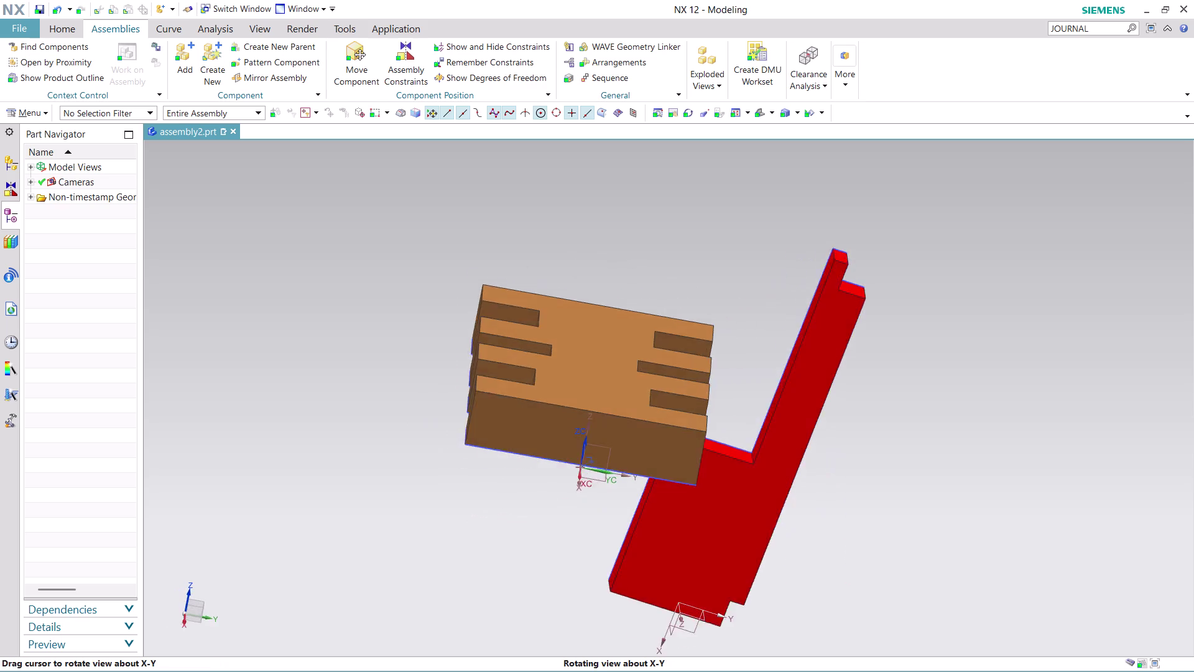
middle_drag(969, 469, 970, 492)
middle_click(979, 486)
middle_click(980, 486)
middle_drag(995, 452, 994, 447)
middle_click(994, 447)
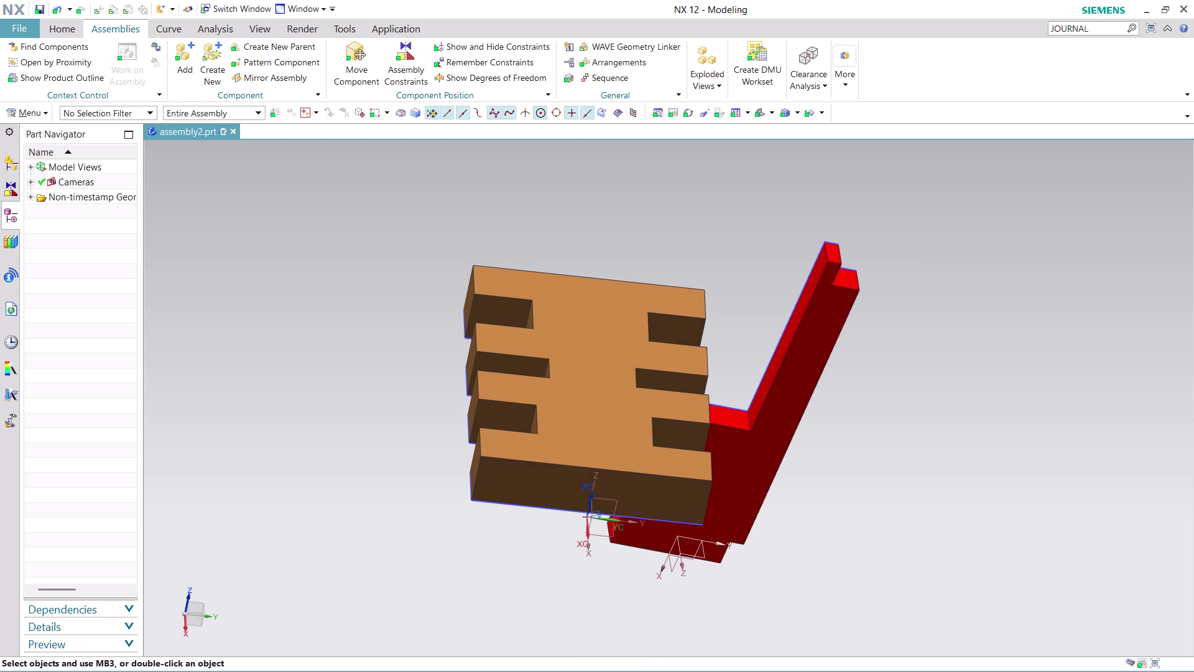
scroll(up, 3)
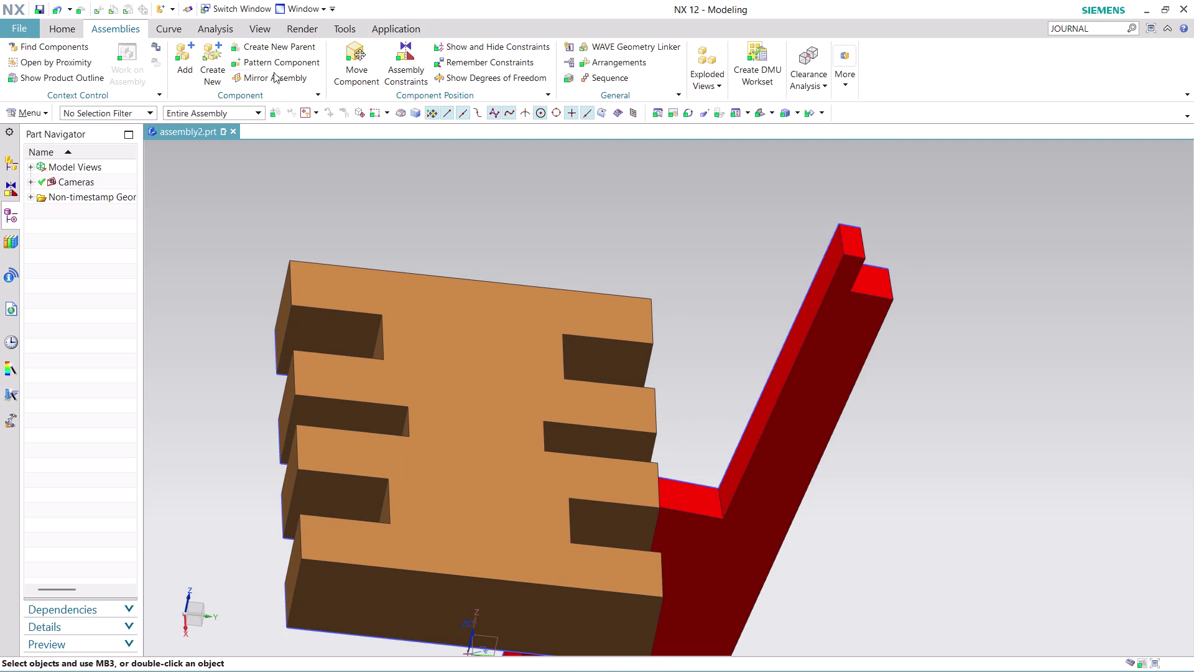
click(418, 59)
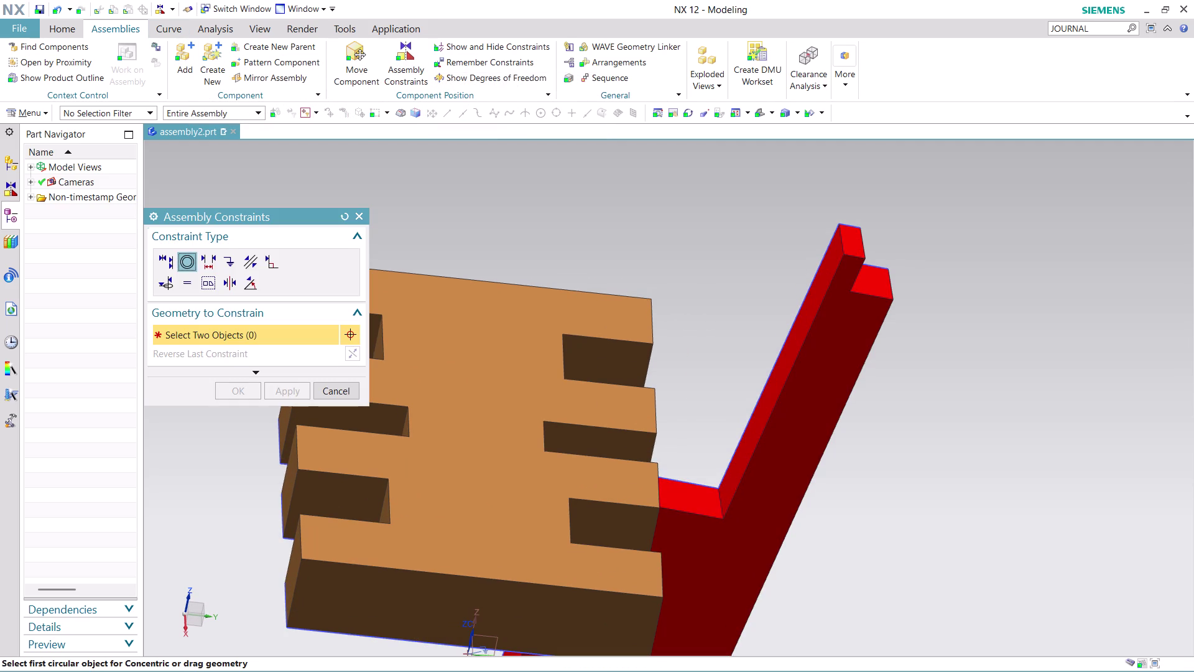
Choose Touch Align with Touch orientation and mate the first pair of faces.
click(160, 261)
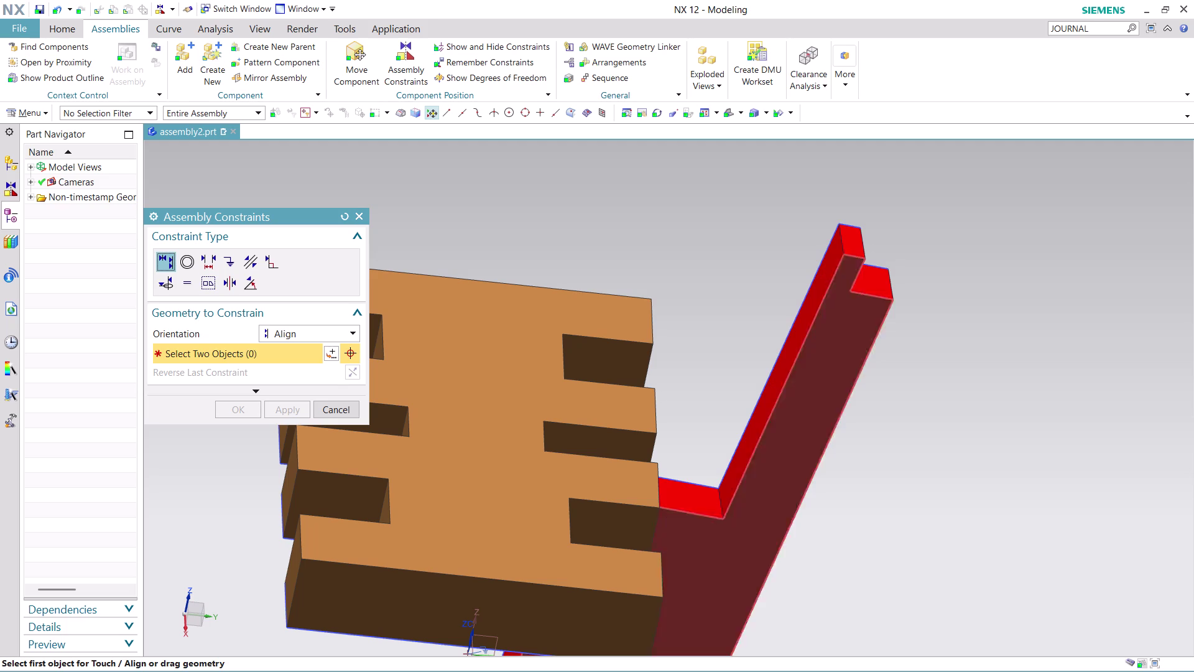
click(346, 329)
click(304, 364)
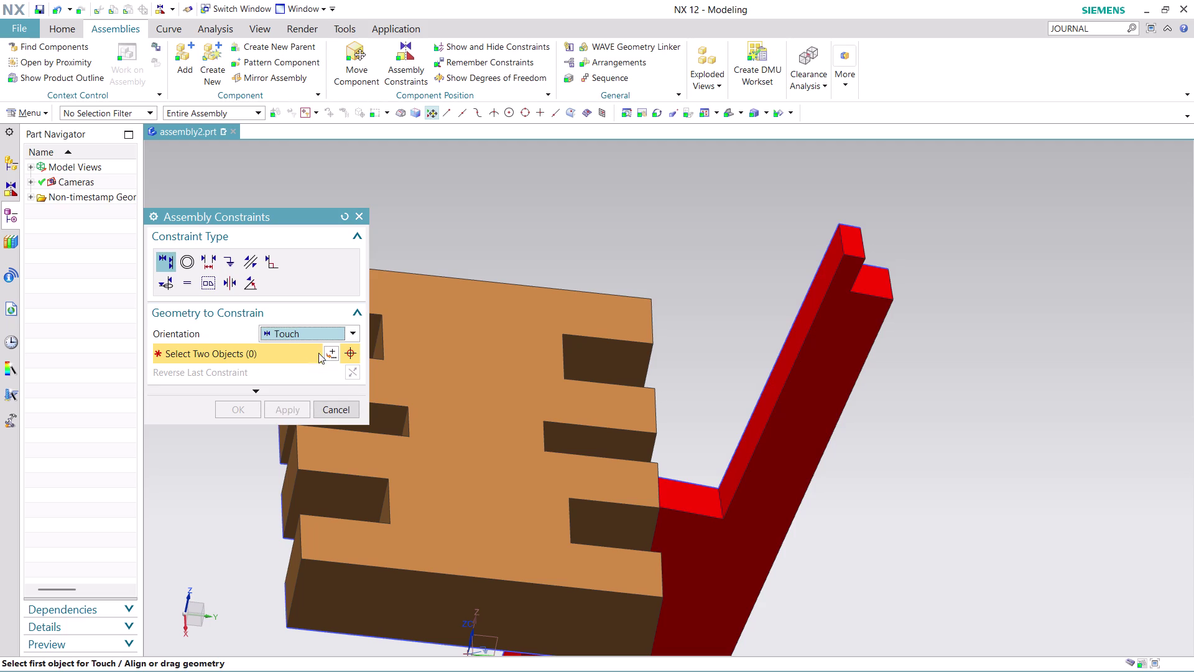
middle_drag(988, 363, 1020, 366)
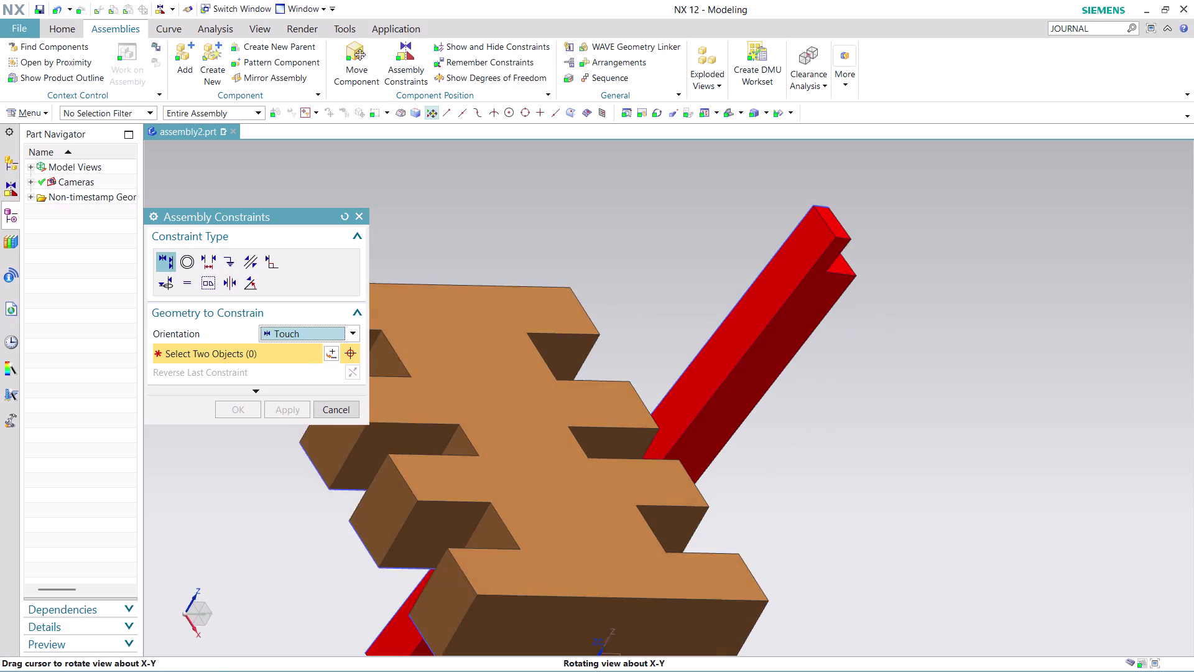
middle_drag(1020, 366, 1026, 382)
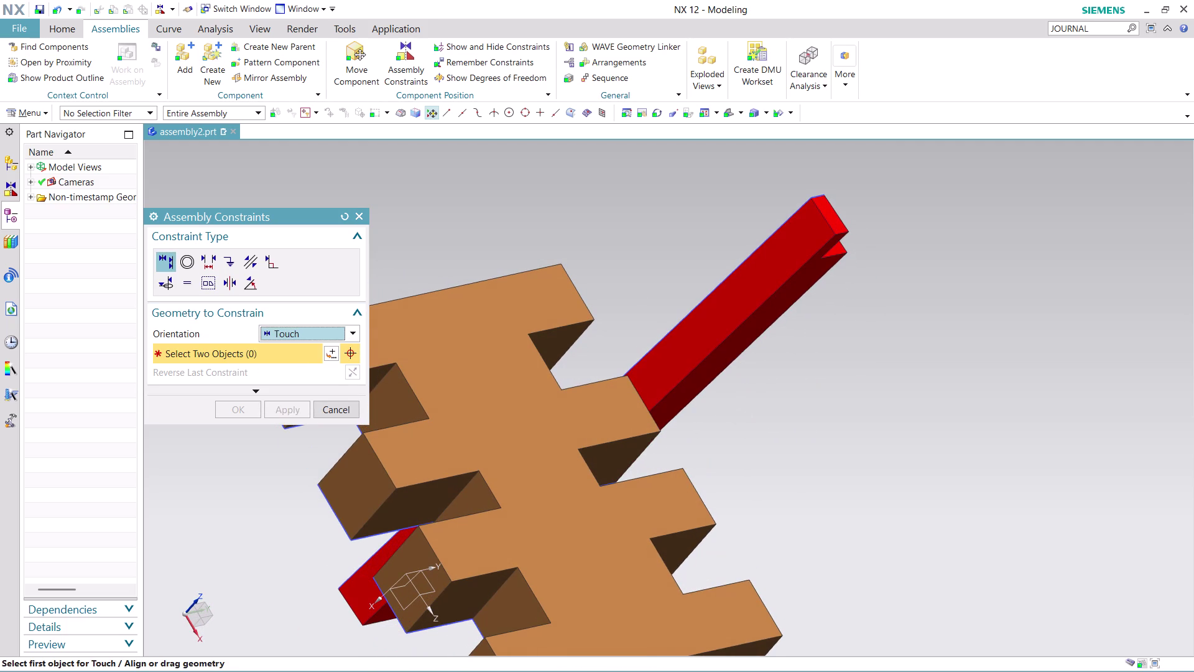
click(733, 298)
middle_drag(728, 423, 602, 381)
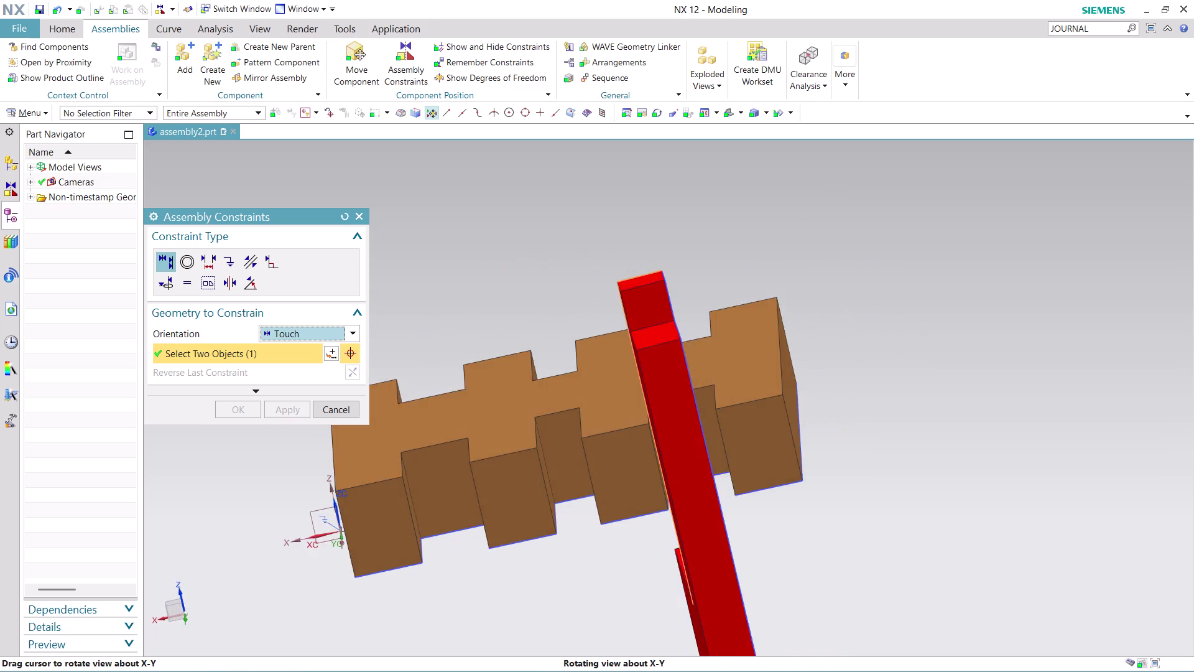
middle_drag(601, 381, 614, 378)
click(568, 437)
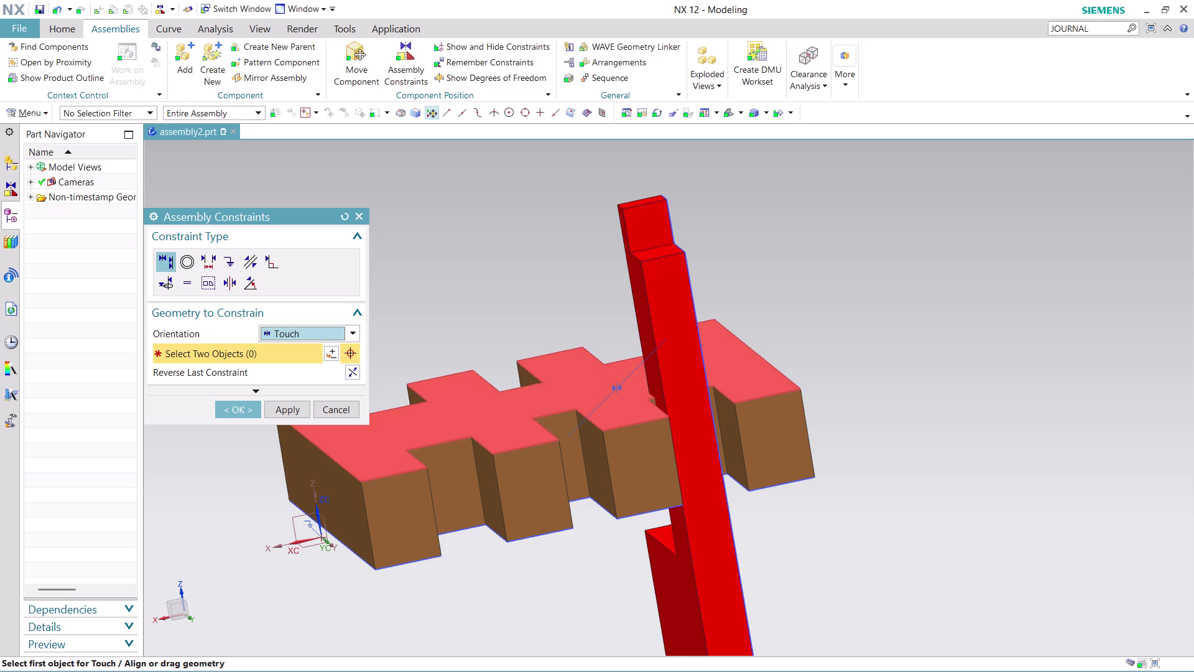
Touch a comb plate face against a bracket face and inspect the crossing.
click(640, 301)
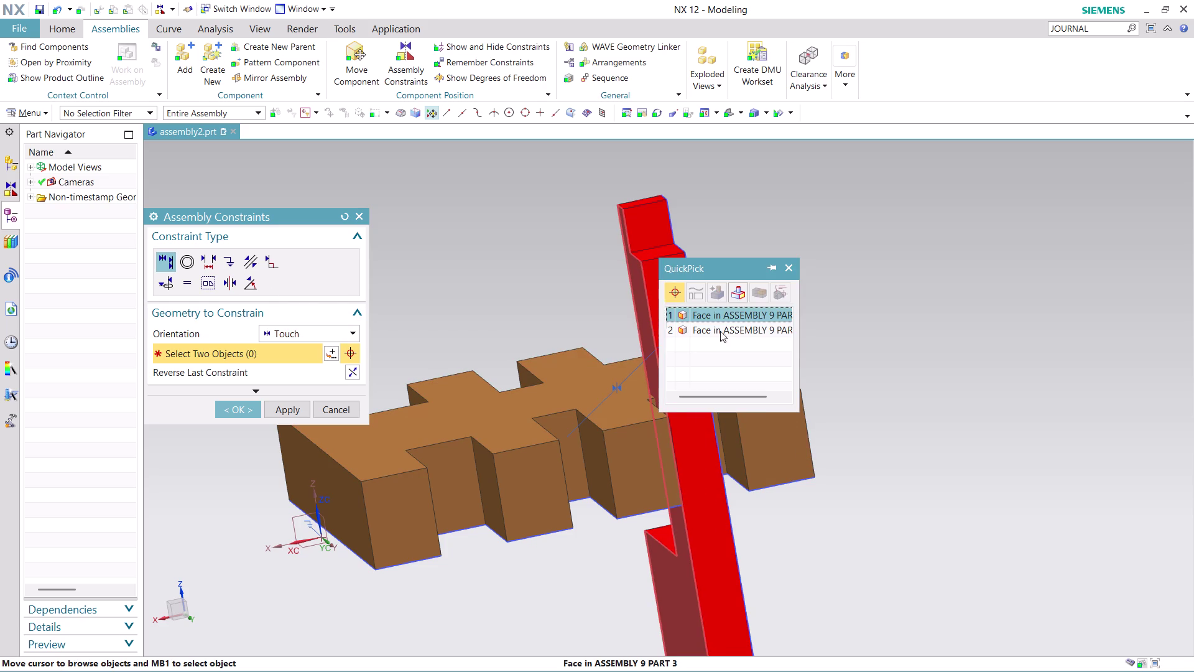
click(737, 317)
middle_drag(551, 563, 518, 552)
click(548, 483)
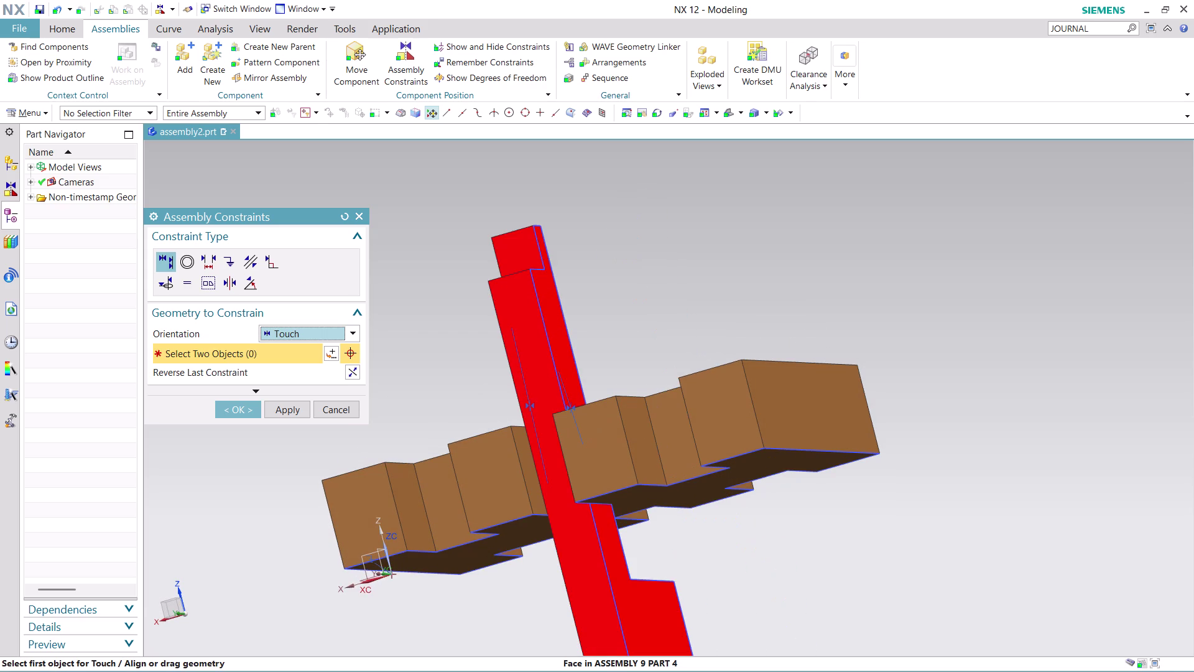
middle_drag(749, 530, 749, 532)
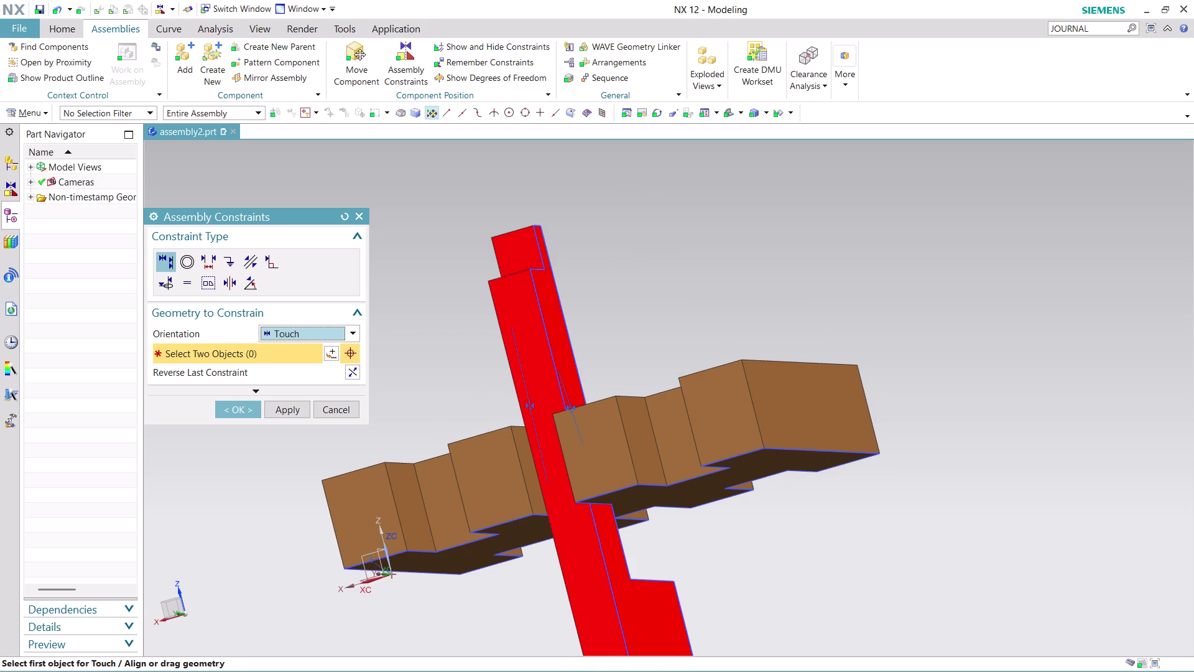
middle_drag(749, 532, 711, 562)
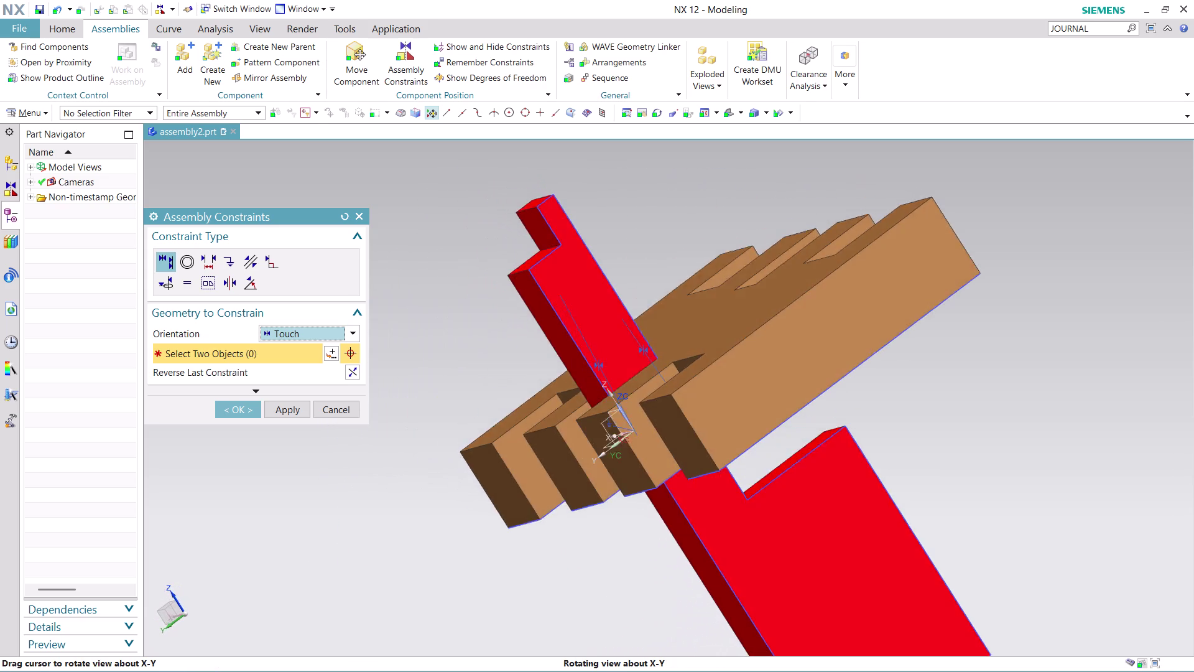
middle_drag(710, 562, 665, 580)
scroll(down, 3)
scroll(down, 3)
scroll(up, 3)
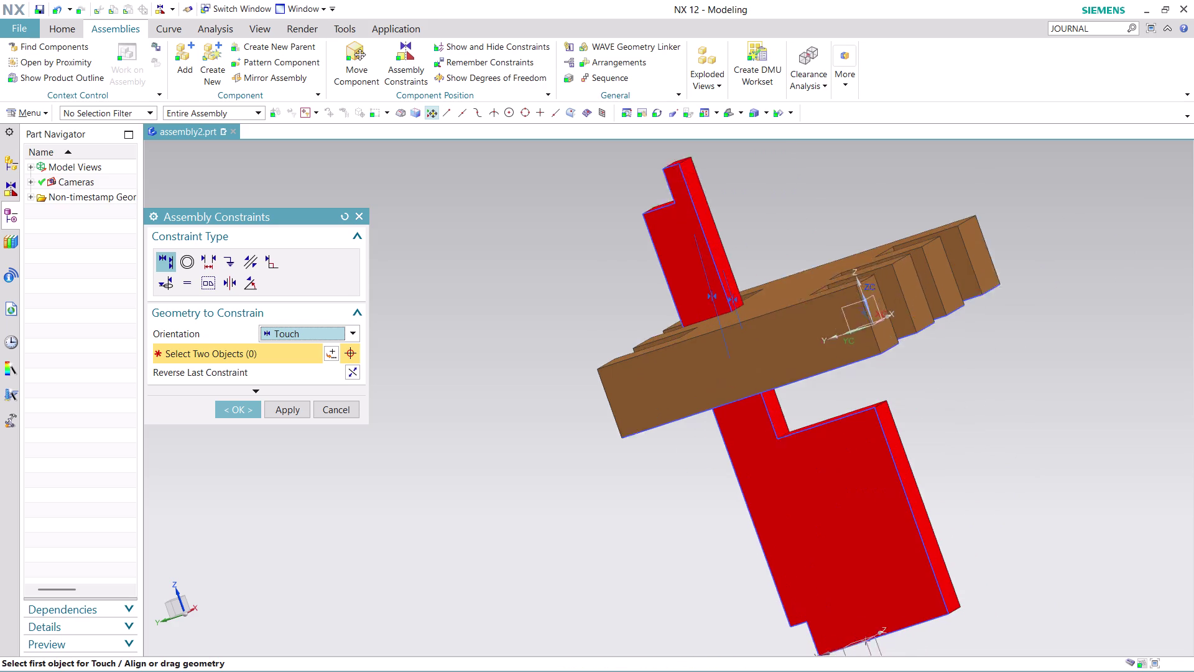
scroll(up, 3)
middle_drag(993, 439, 992, 457)
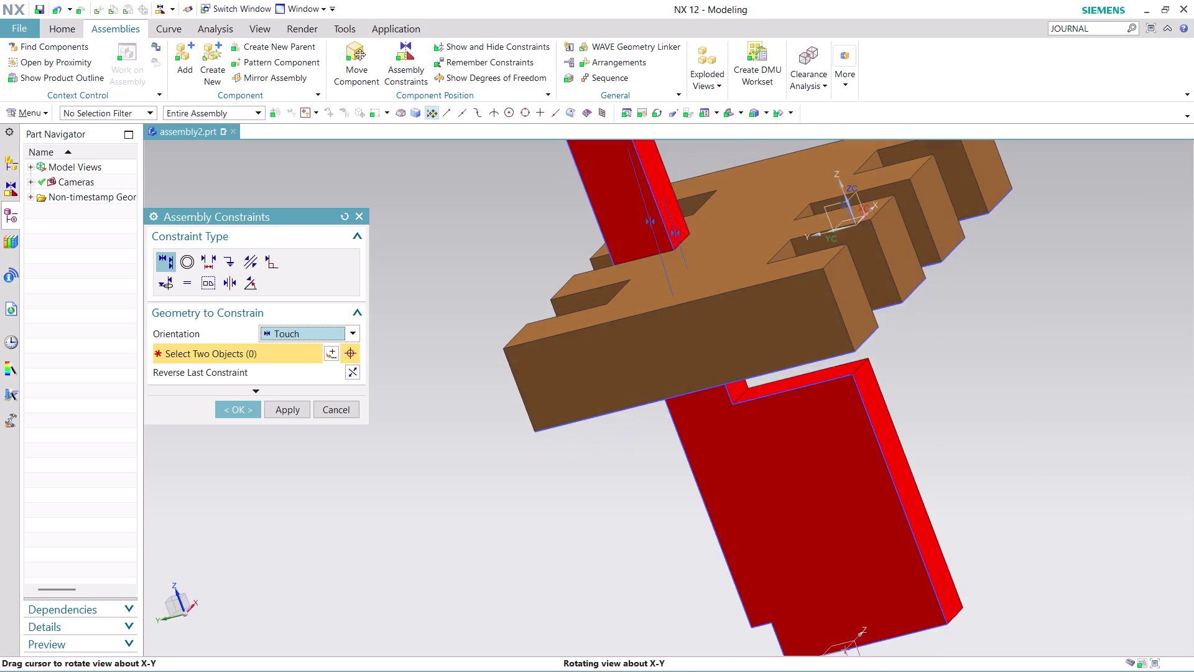
middle_drag(992, 457, 989, 460)
middle_click(985, 463)
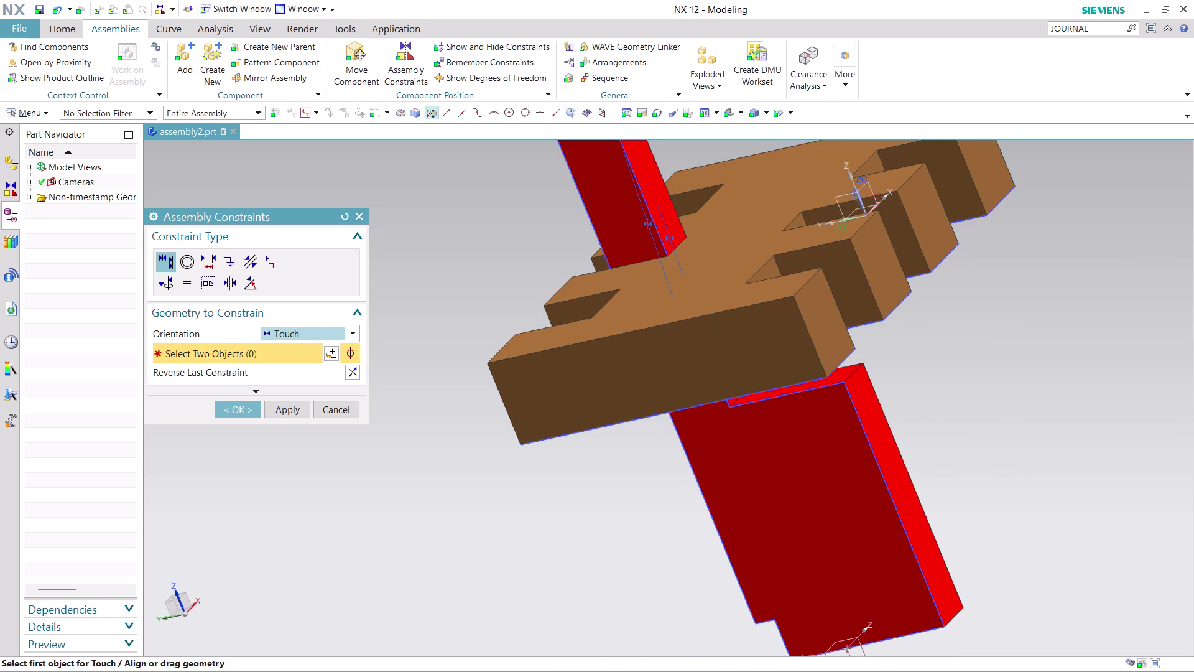
Constrain another face pair, check the bracket in the slot, and close constraints.
click(847, 371)
middle_drag(955, 393, 957, 339)
click(770, 257)
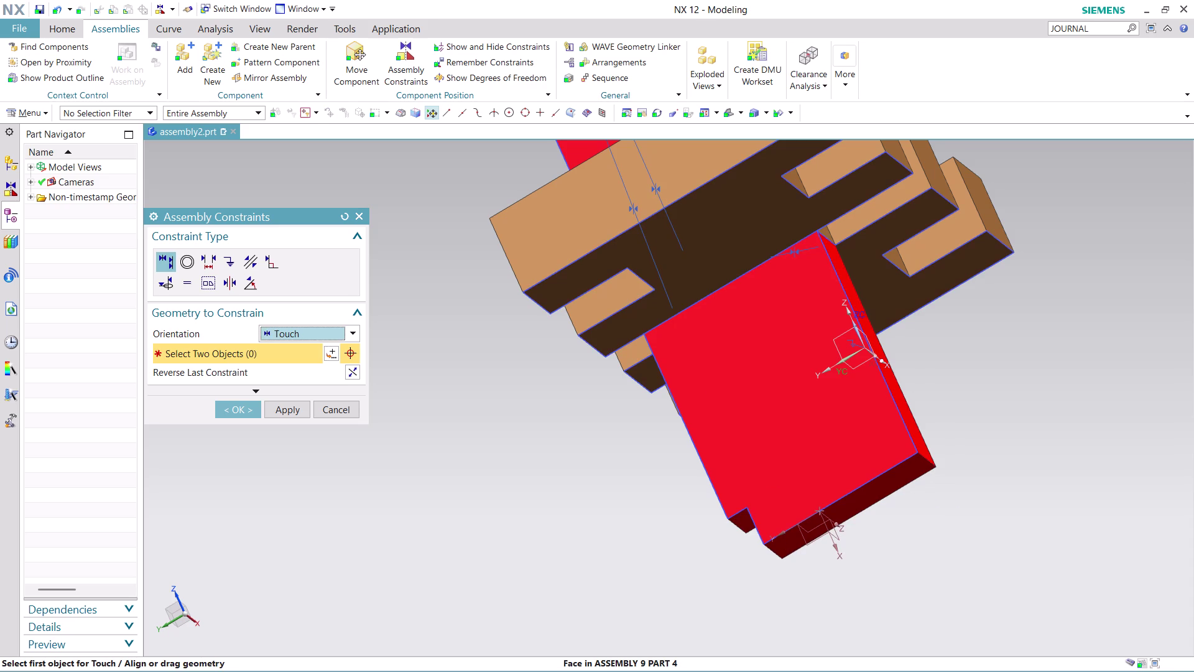
middle_drag(1017, 374, 1055, 455)
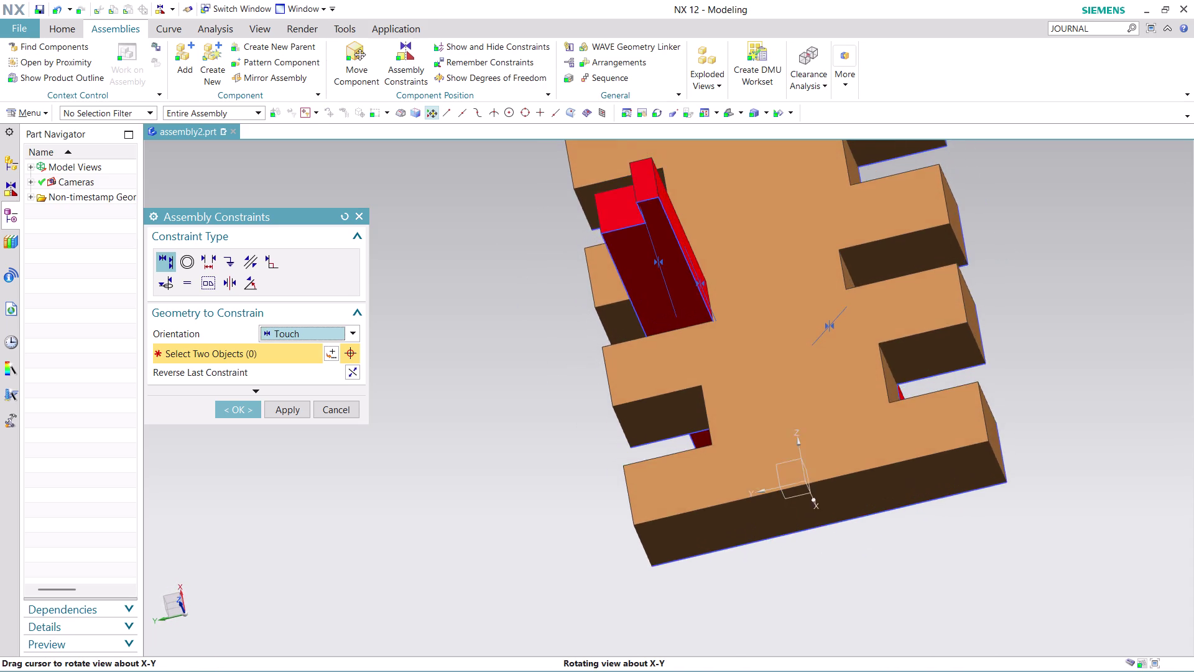
middle_drag(1055, 455, 941, 386)
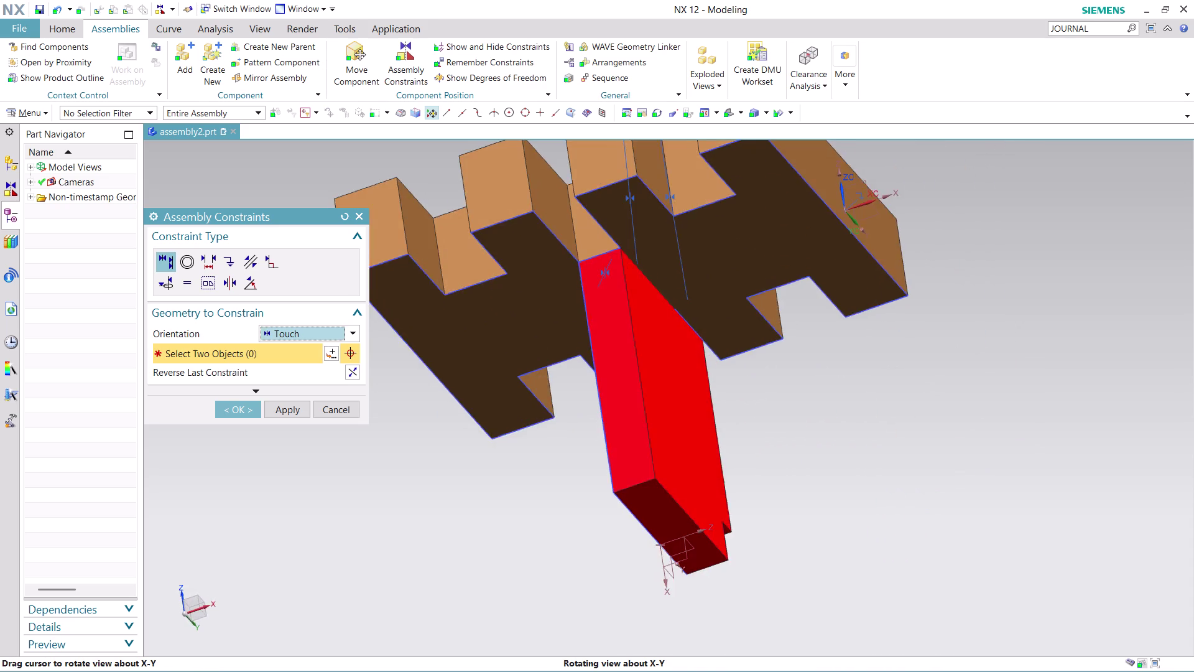
middle_drag(942, 387, 1018, 452)
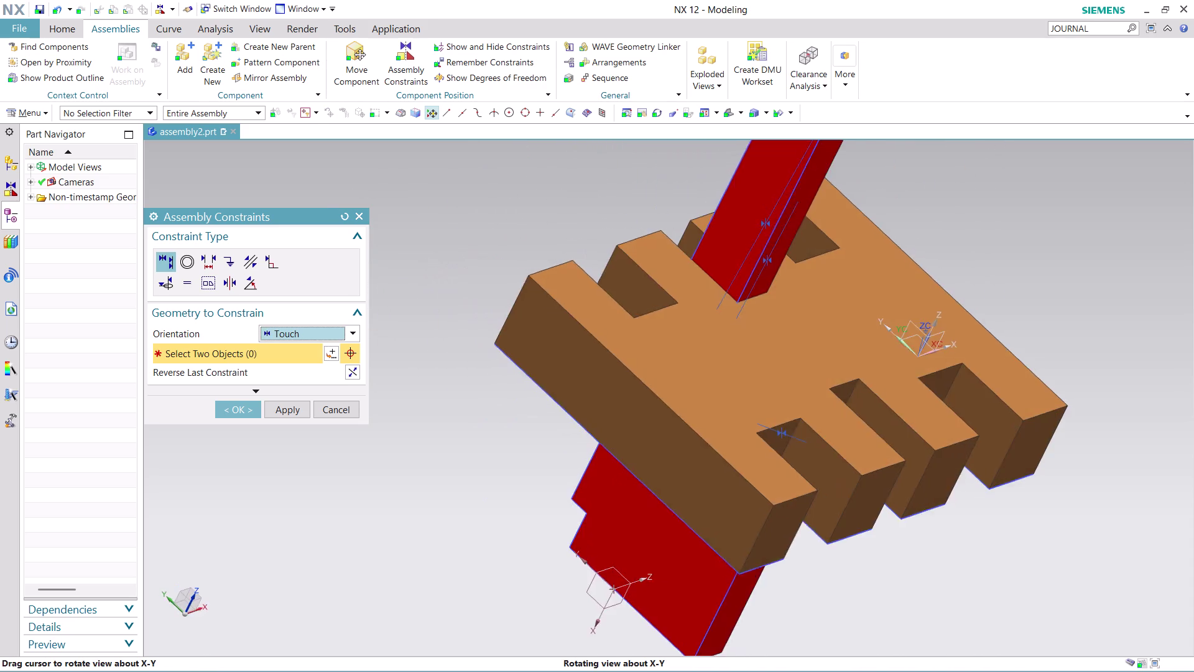
middle_drag(1019, 452, 1015, 461)
middle_click(1012, 458)
scroll(down, 3)
scroll(up, 3)
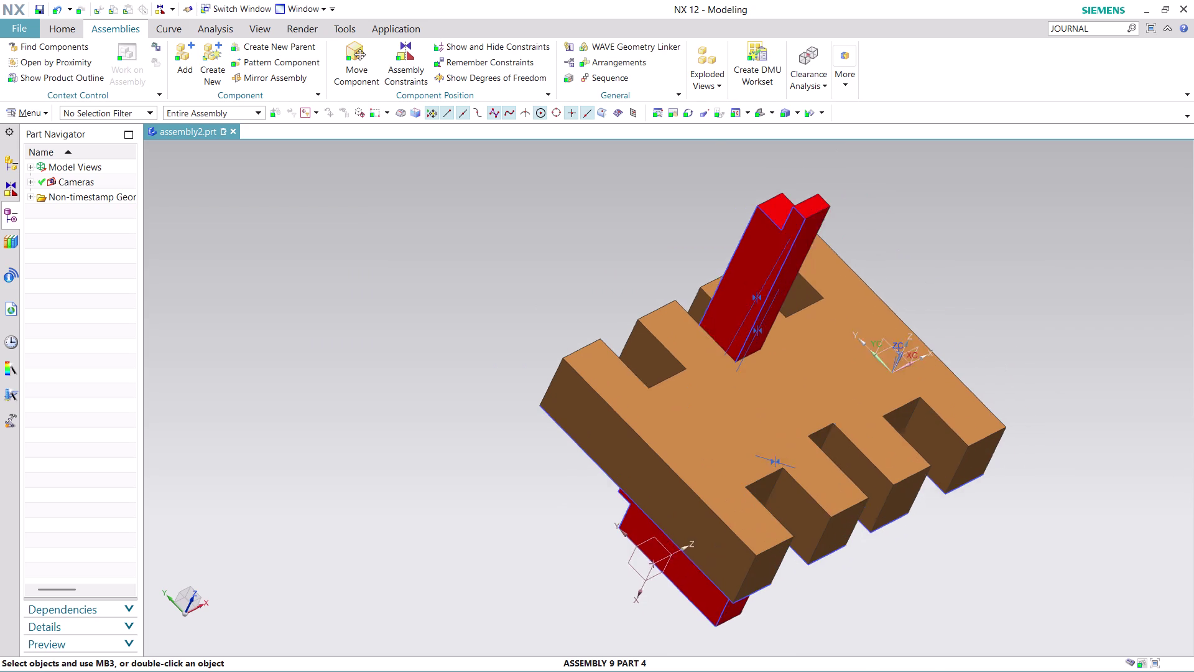
View the bracket and plate edge-on and from the side, then open Add Component.
scroll(up, 3)
middle_drag(1052, 402, 1016, 366)
middle_click(1016, 366)
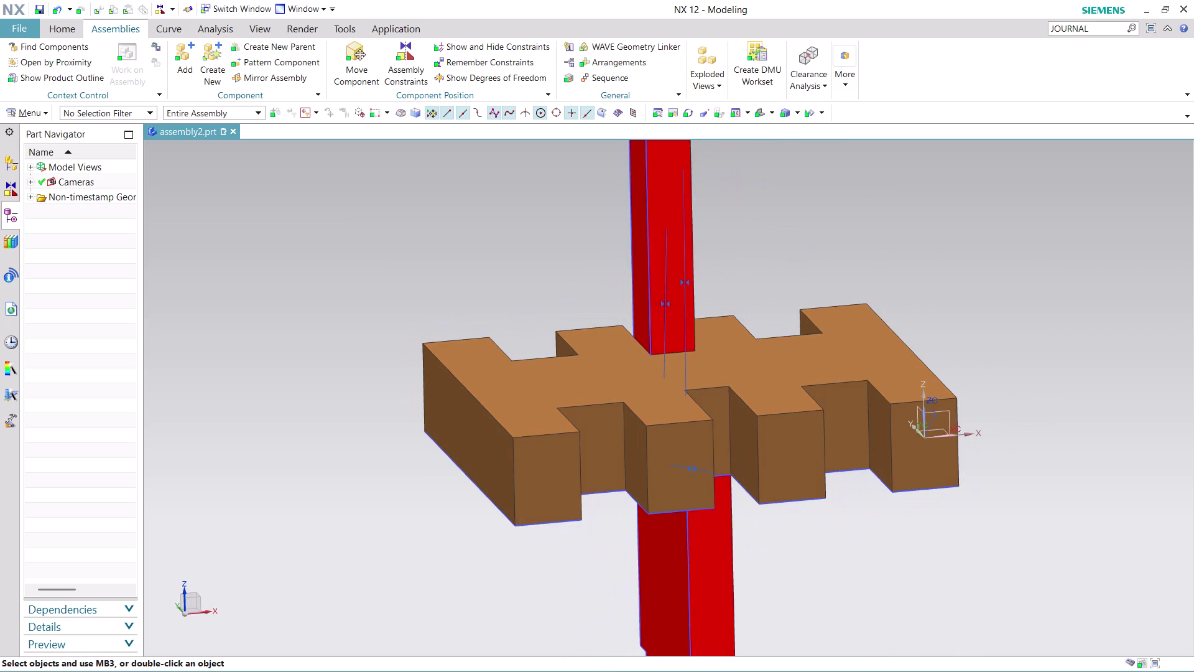
scroll(down, 3)
scroll(up, 3)
scroll(down, 3)
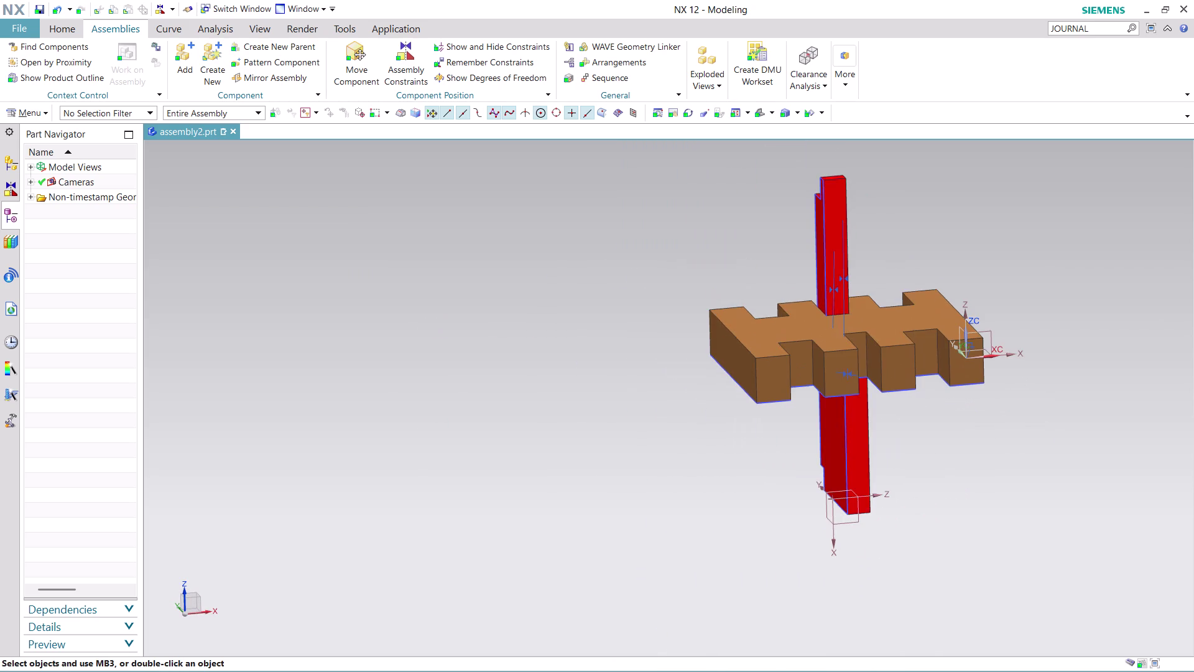
middle_drag(1070, 360, 993, 359)
scroll(up, 3)
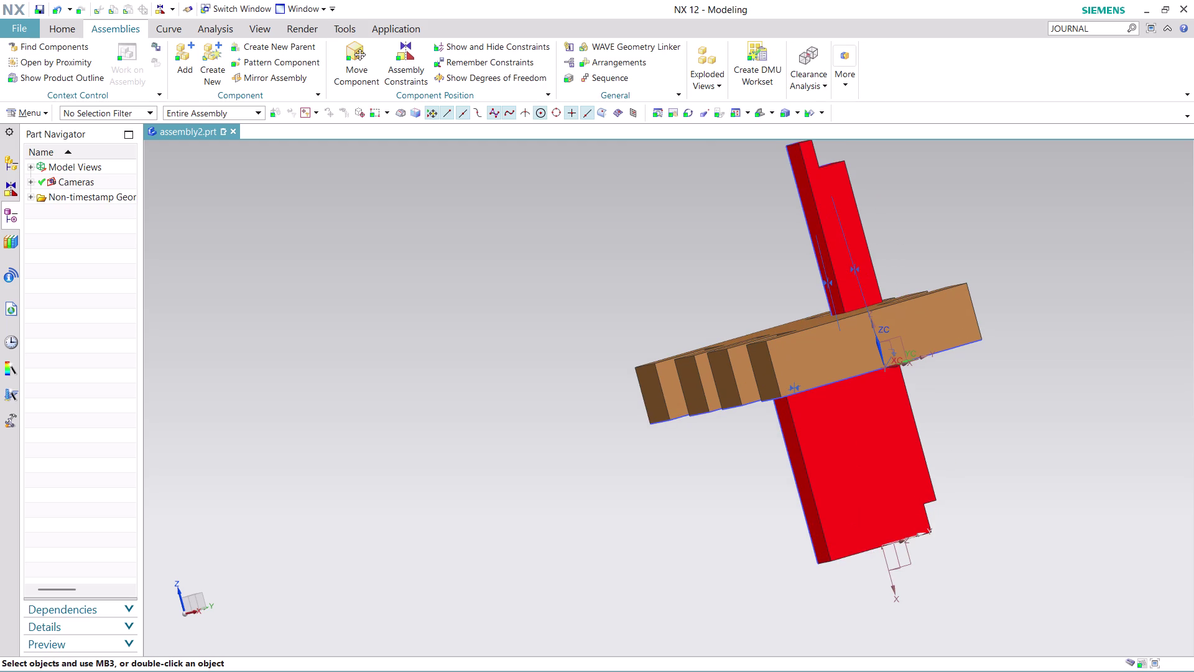
click(181, 57)
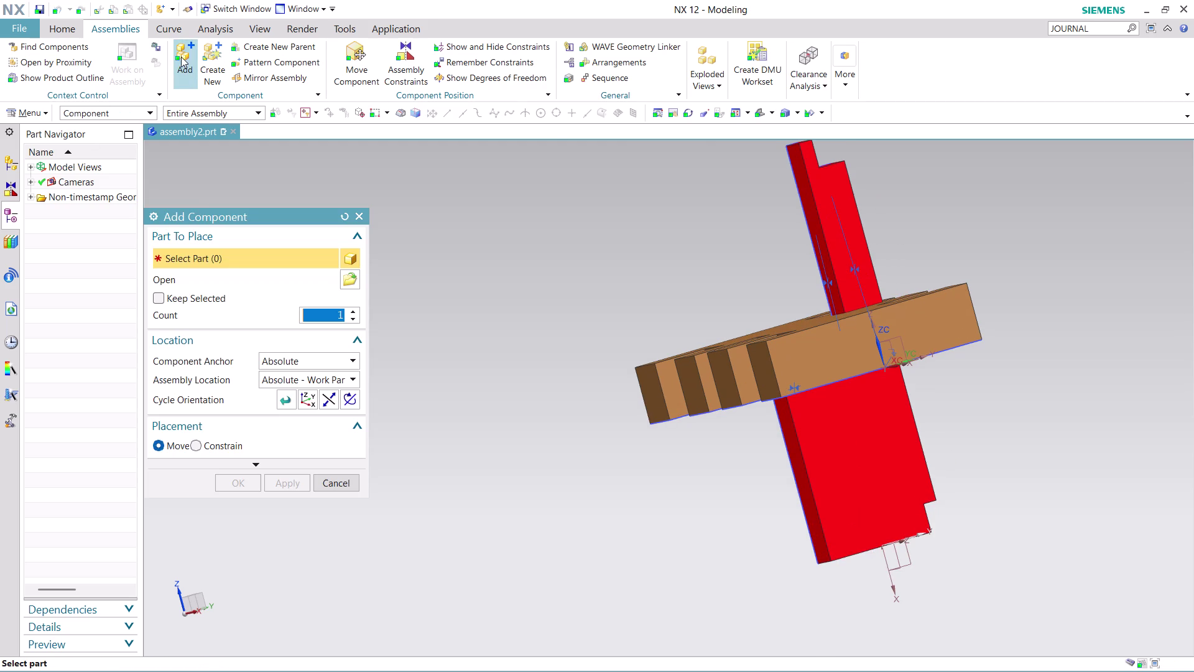
Preview ASSEMBLY 9 PART 2, then load ASSEMBLY 9 PART 3 instead.
click(346, 281)
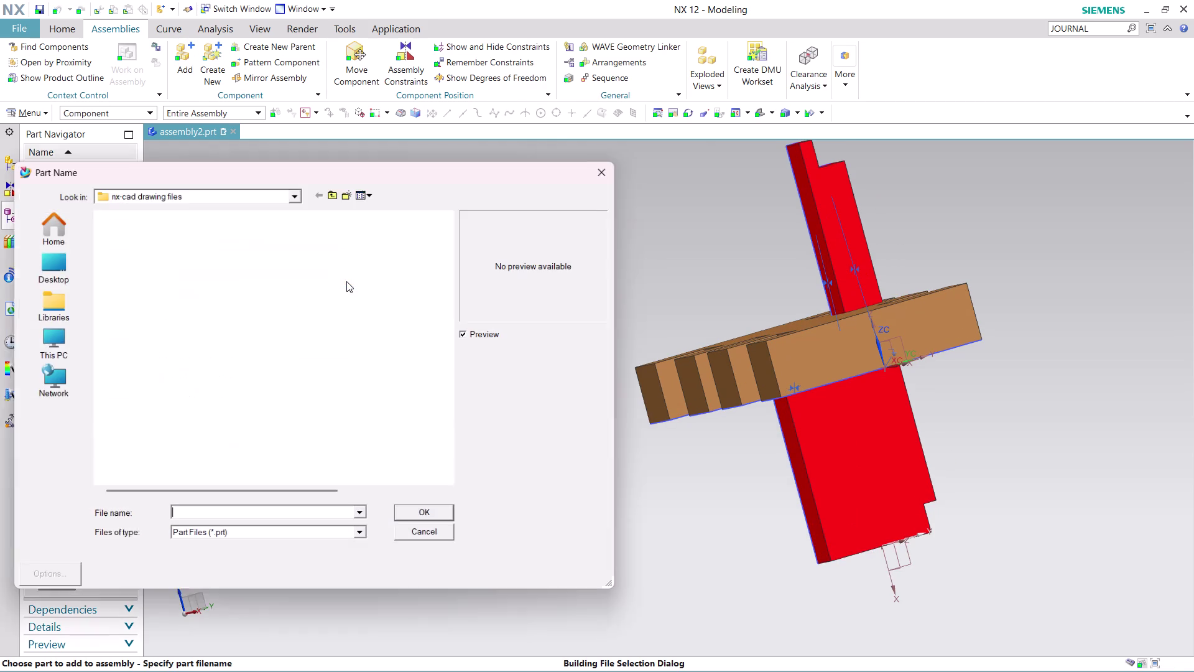
scroll(down, 3)
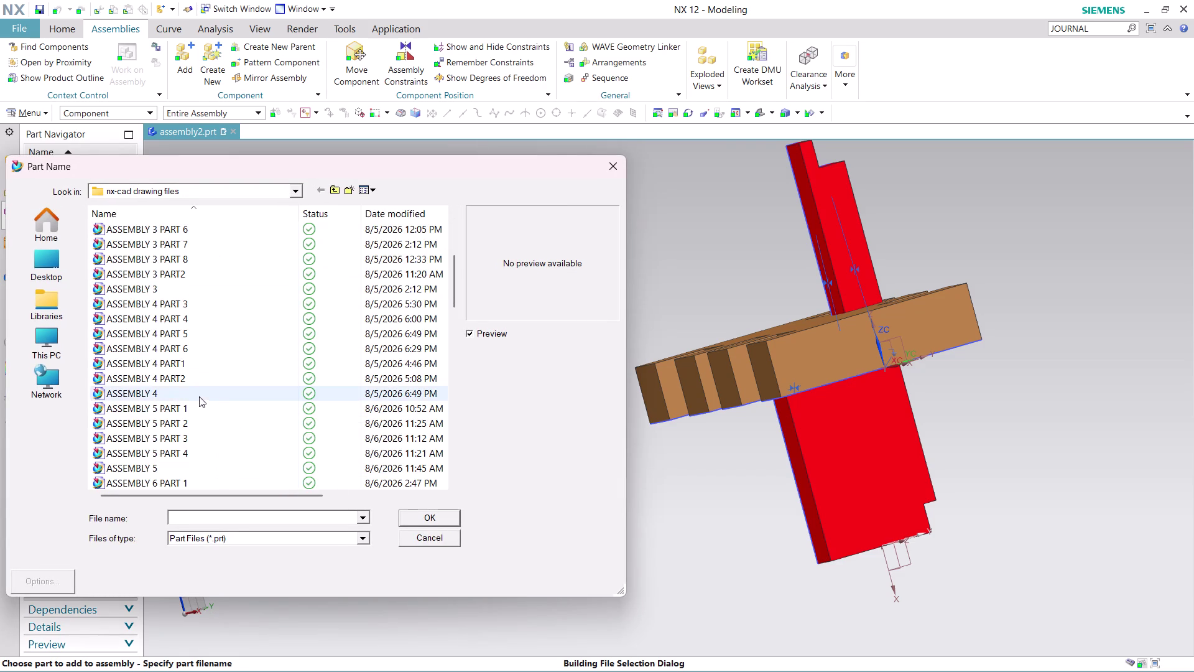
scroll(down, 3)
scroll(down, 3)
scroll(down, 3)
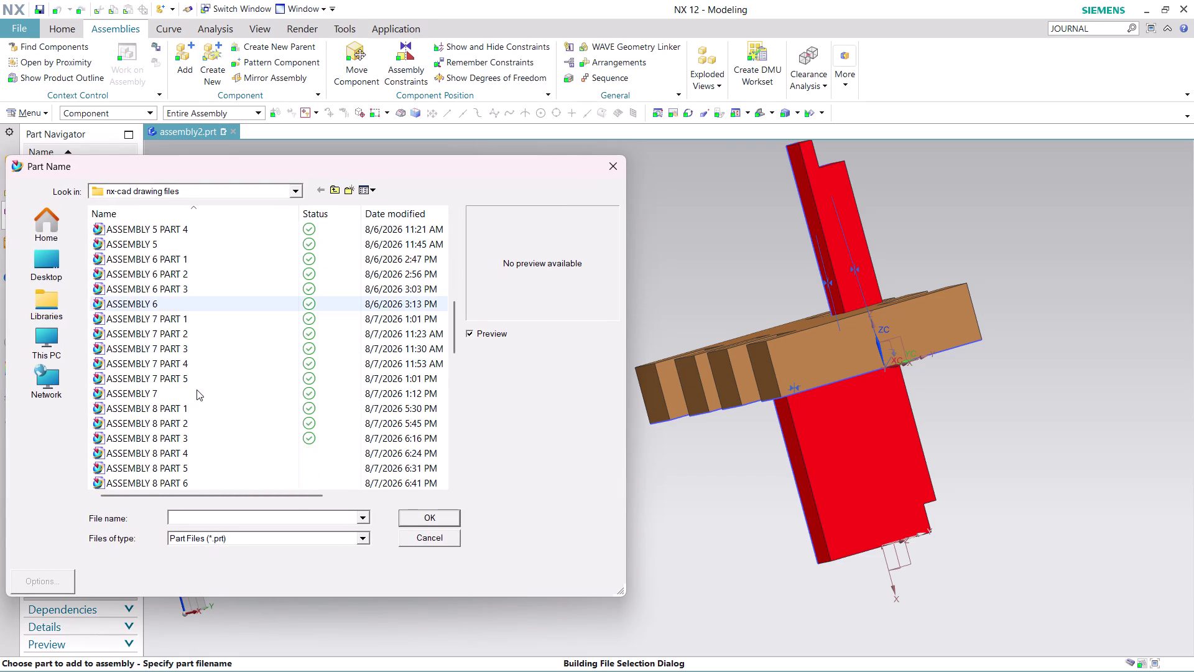
scroll(down, 3)
click(185, 394)
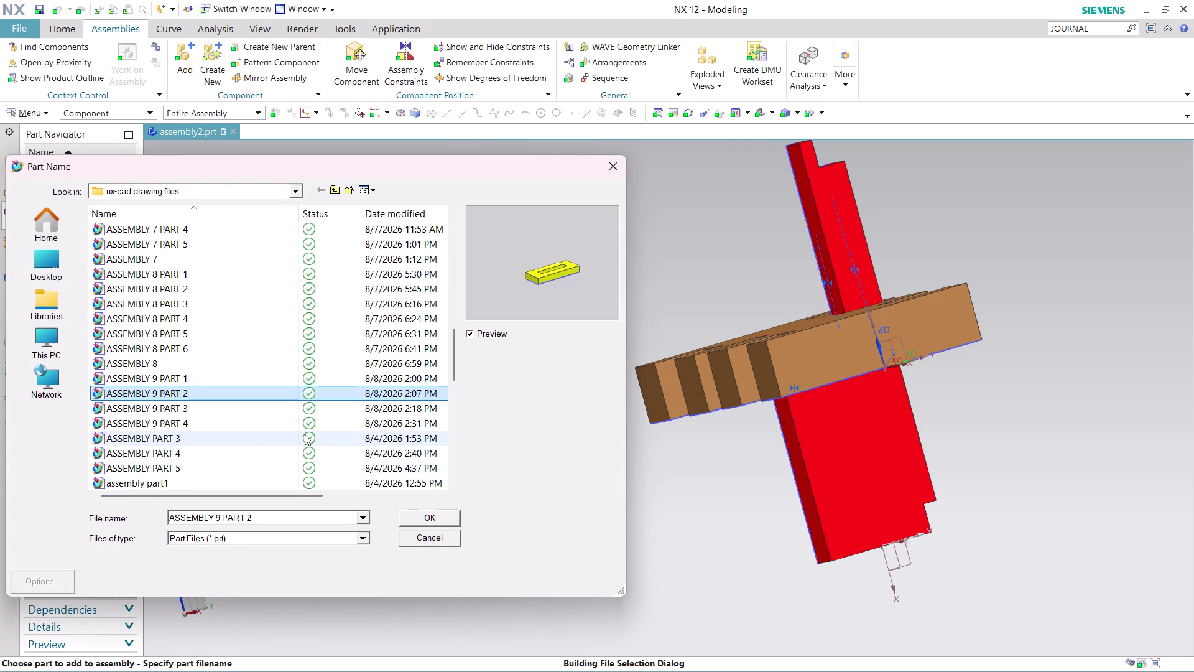
click(188, 407)
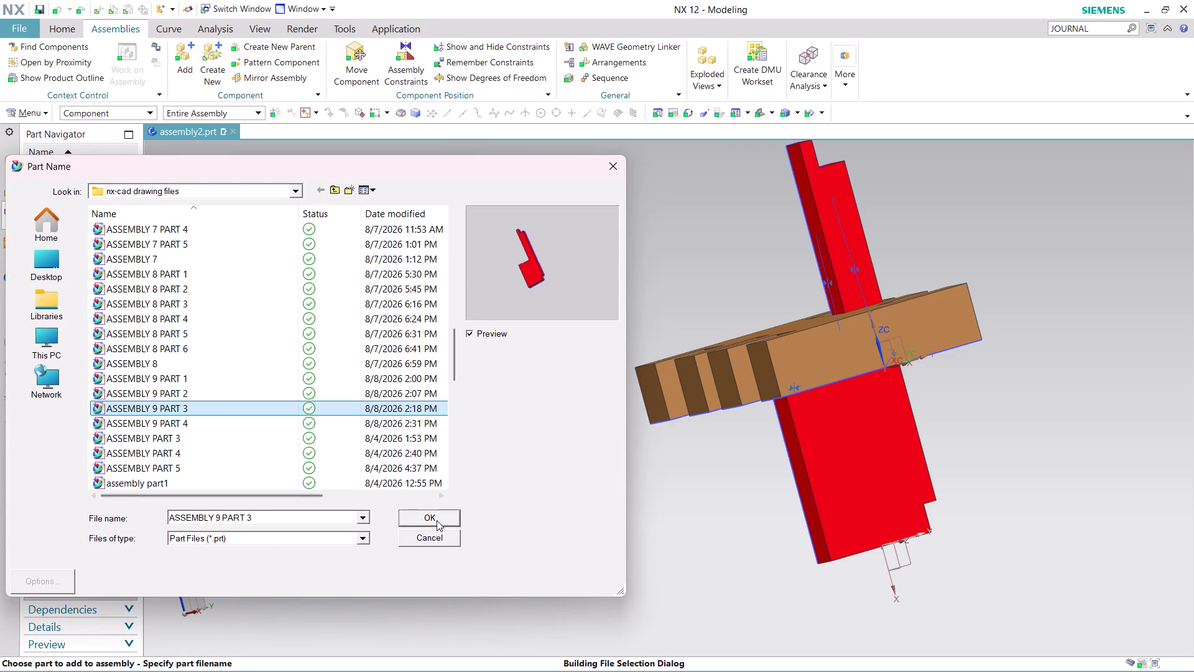
click(437, 520)
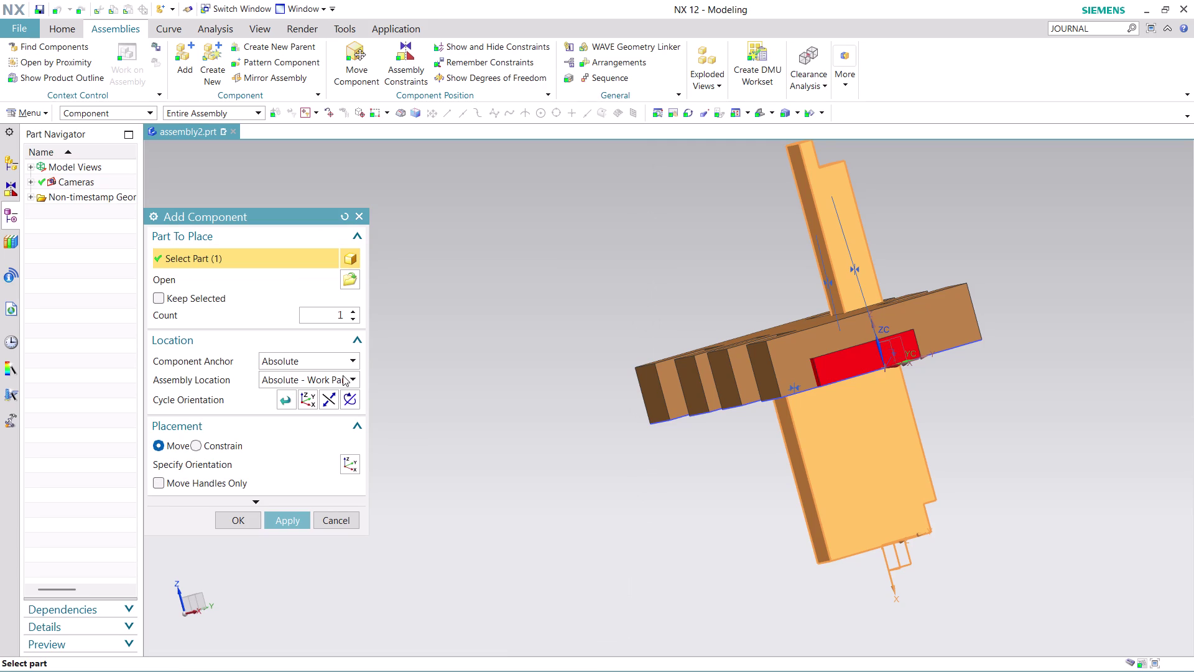
Set the new bracket's Assembly Location to Absolute - Displayed Part.
click(343, 375)
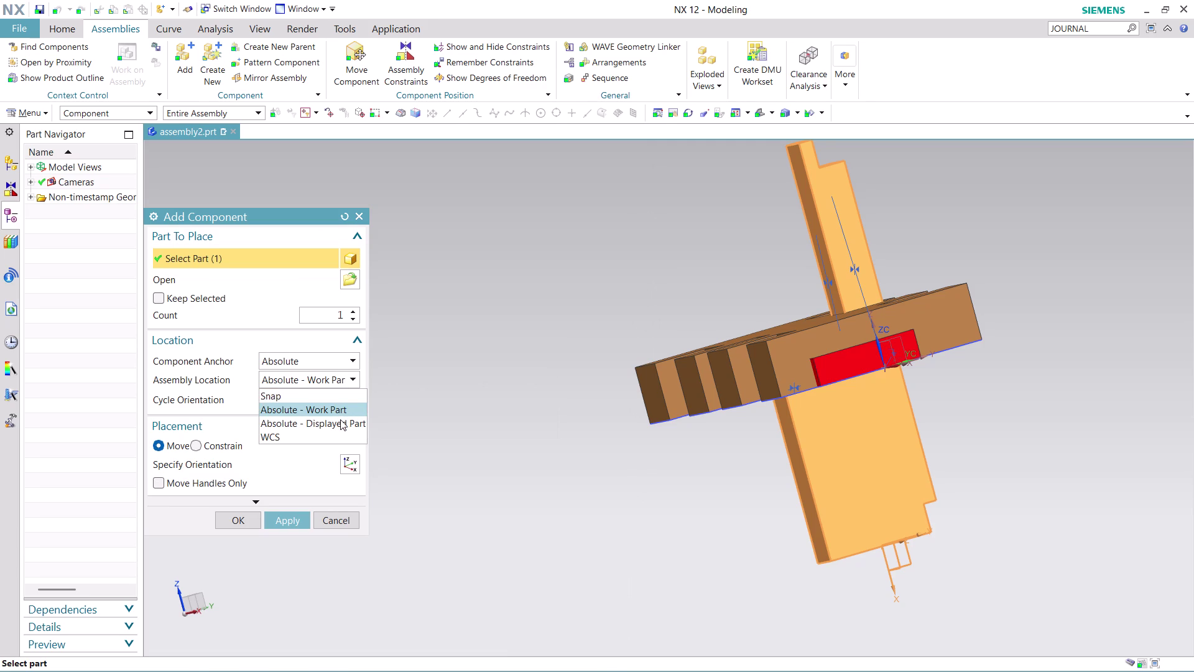
click(340, 419)
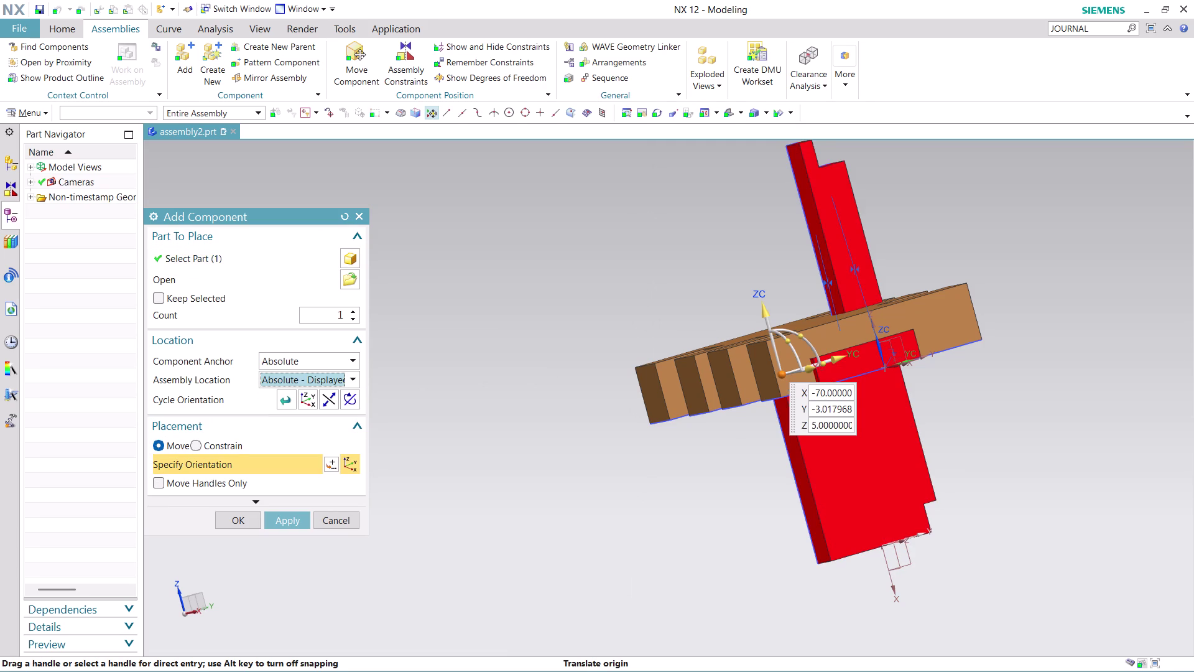
middle_drag(959, 379, 973, 422)
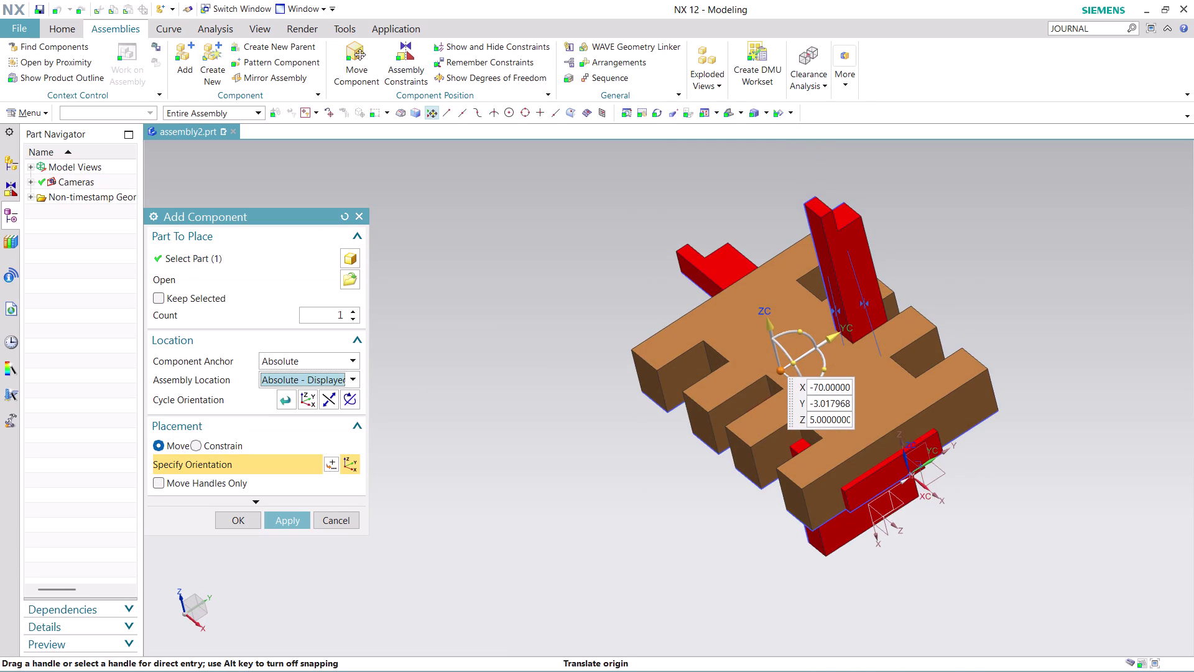
Pull the second red bracket away from the plate and rotate it upright.
drag(836, 336, 645, 459)
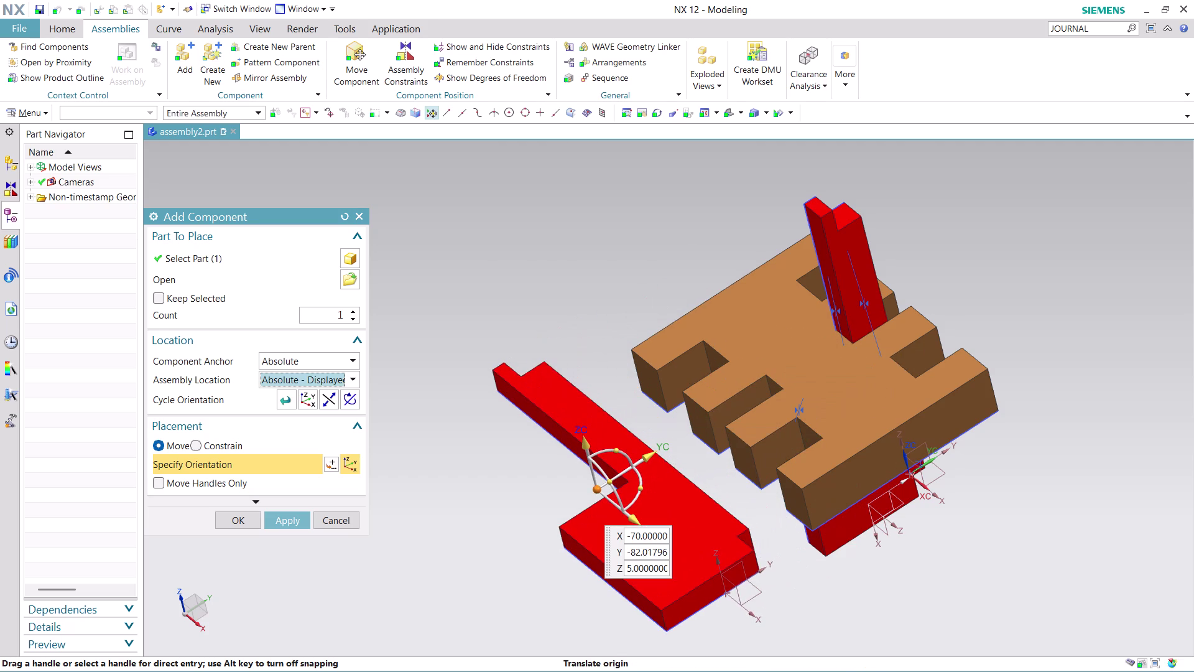
drag(606, 480, 618, 528)
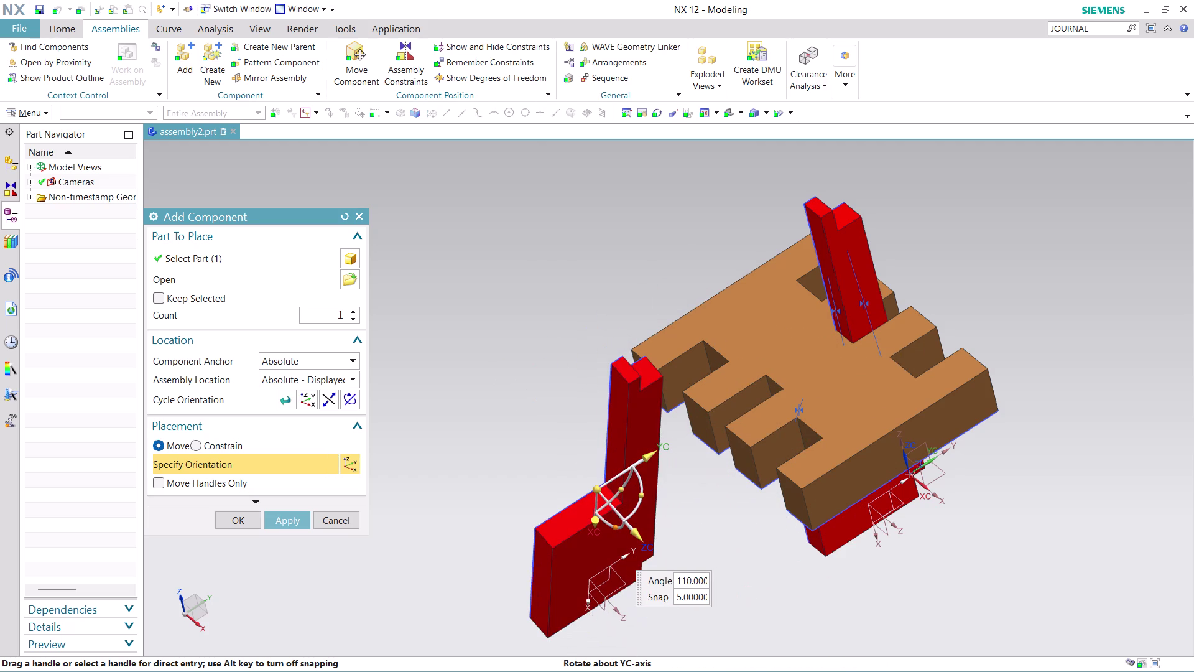
drag(618, 529, 651, 590)
drag(651, 589, 580, 482)
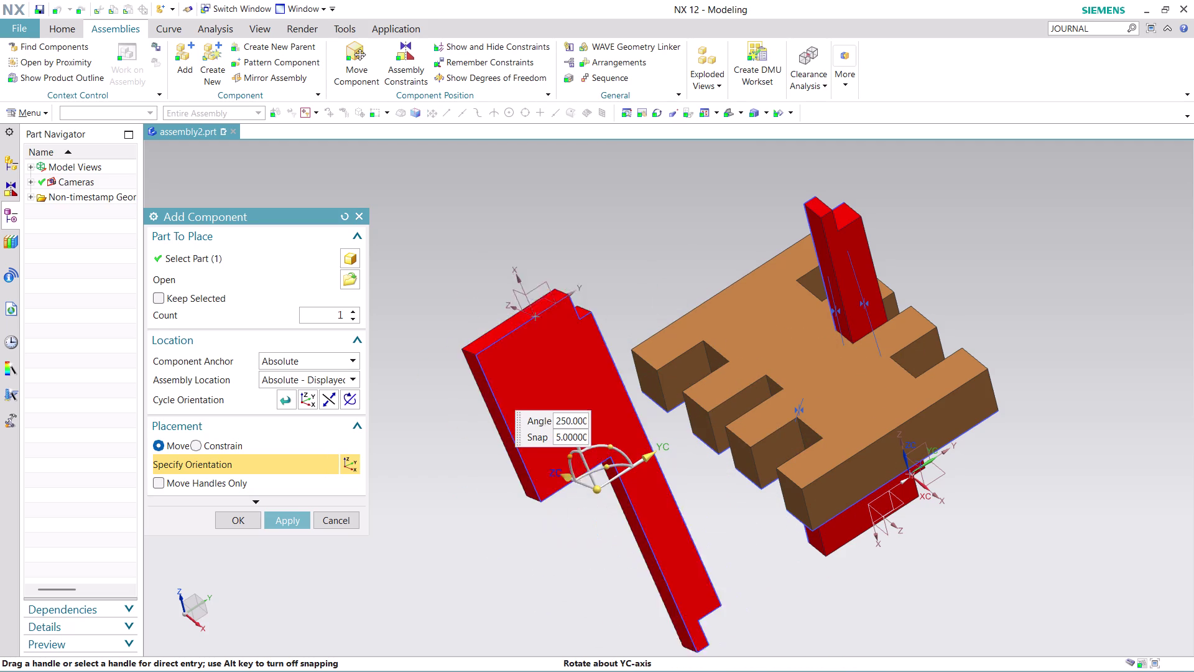
drag(580, 482, 552, 428)
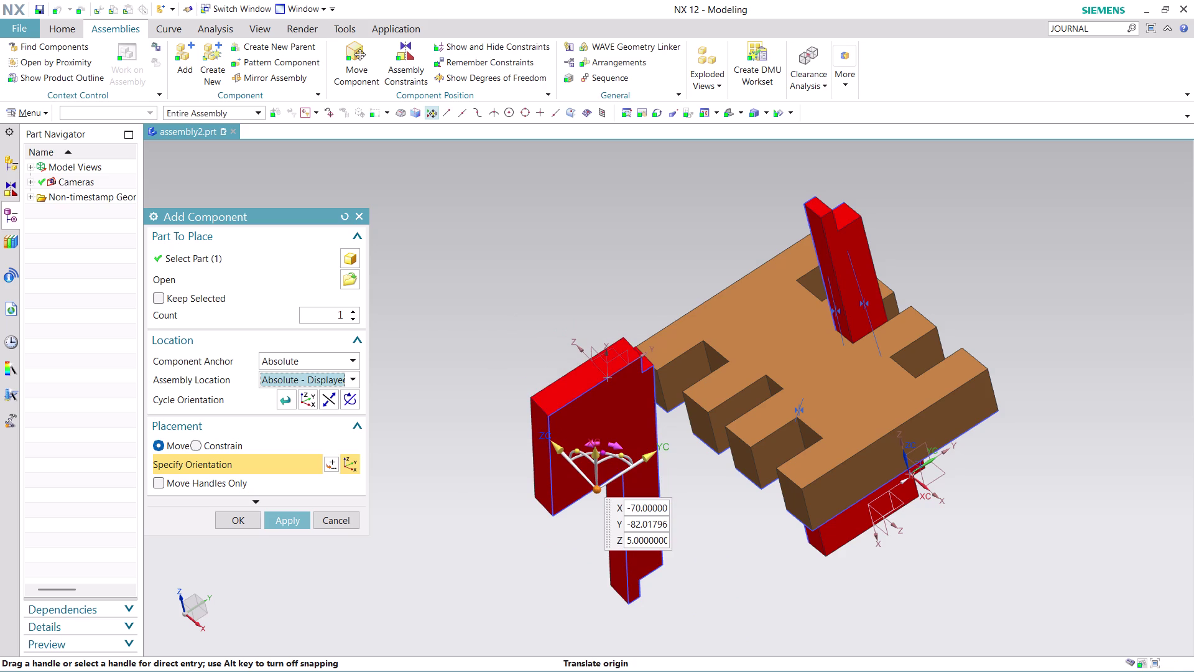
drag(604, 449, 596, 530)
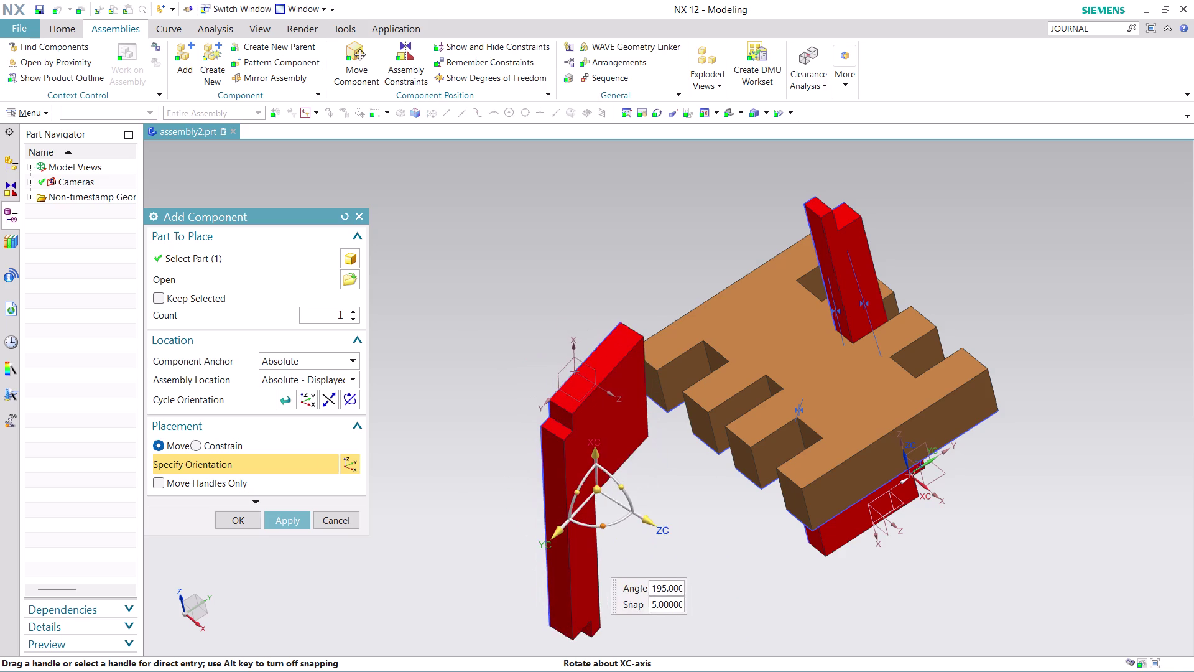
drag(595, 530, 580, 526)
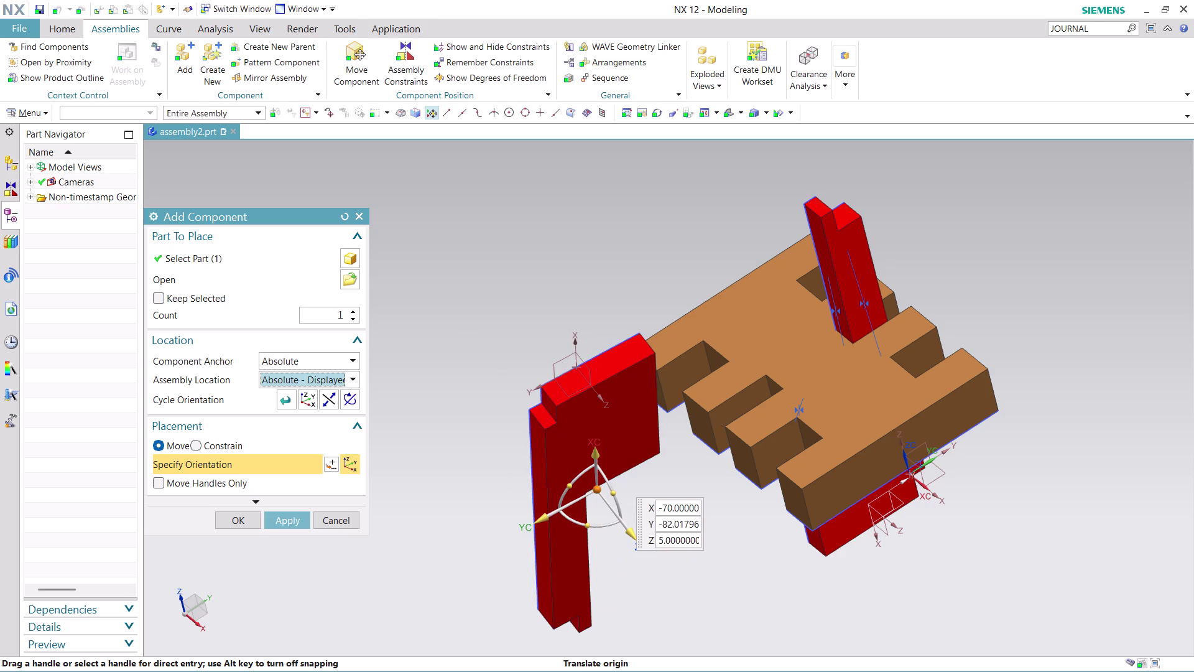
drag(572, 482, 564, 488)
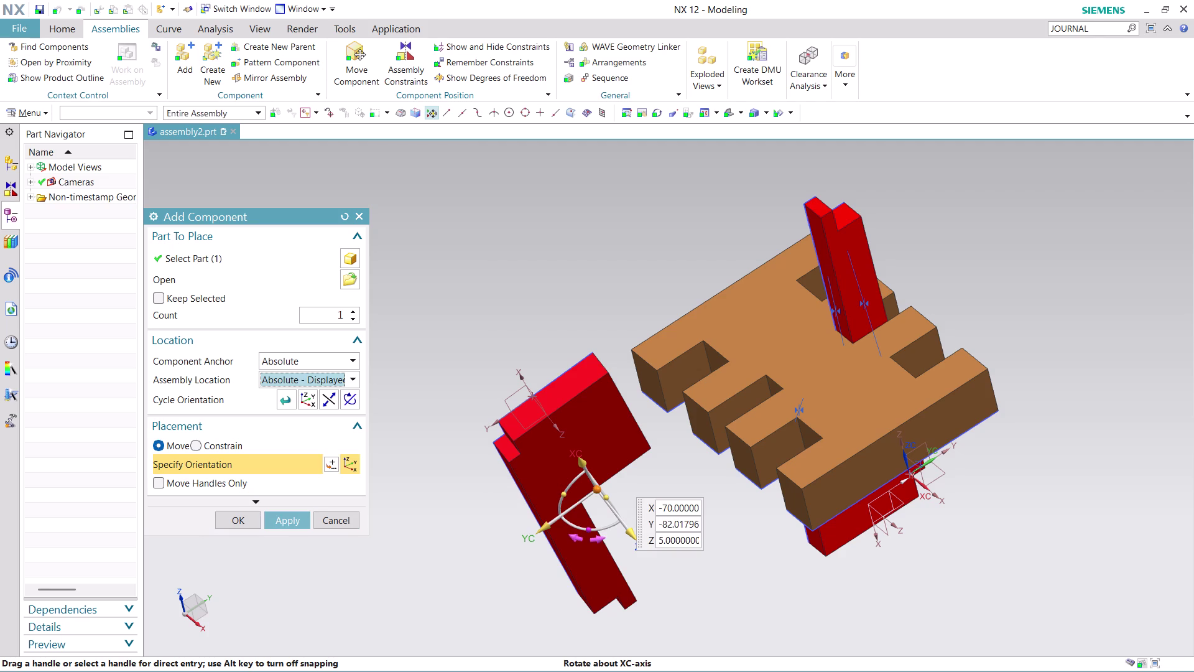
Slide the bracket beside the comb plate, fine-tune its angle, and confirm placement.
drag(534, 534, 742, 429)
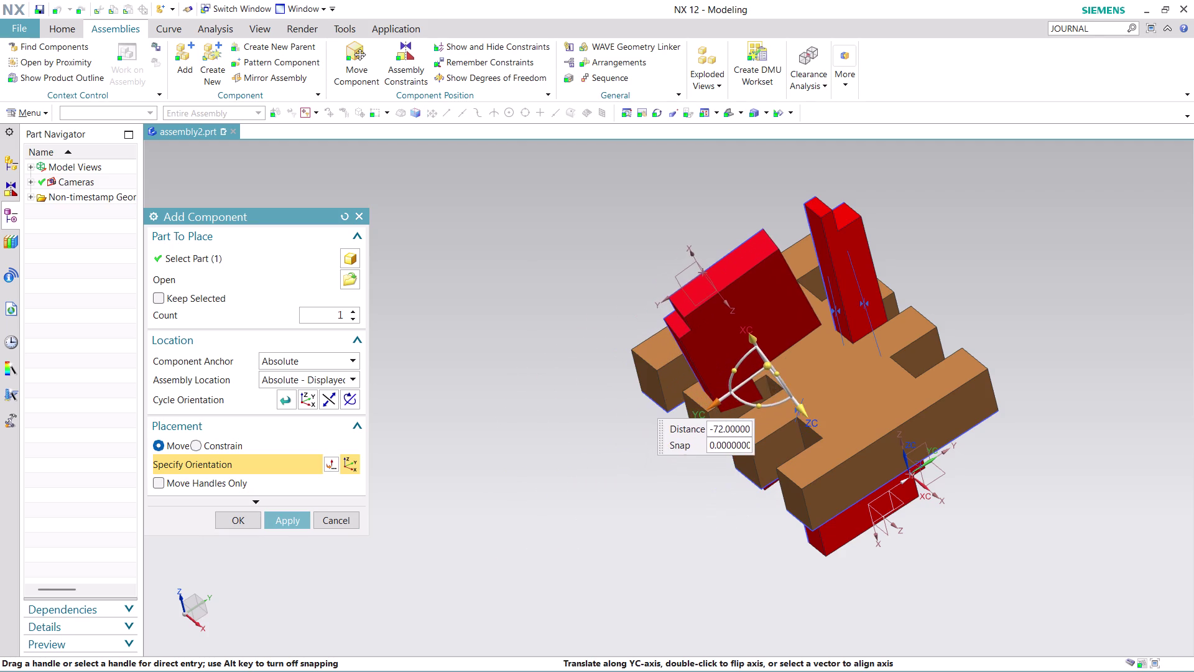
drag(742, 429, 645, 505)
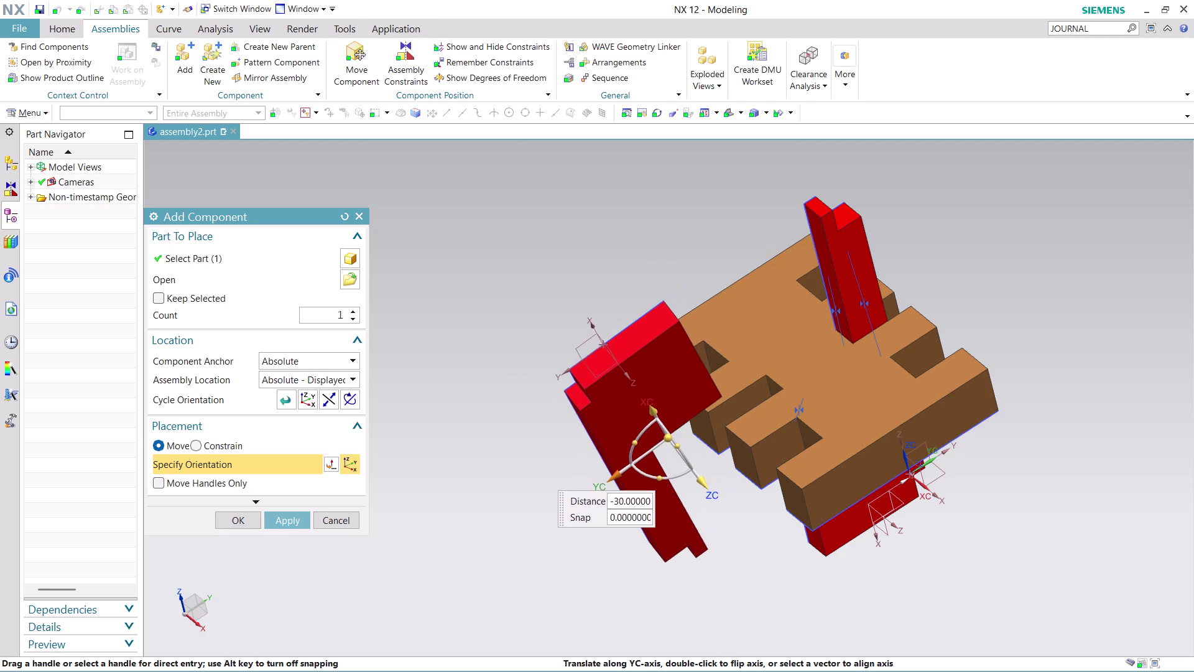
drag(645, 505, 625, 520)
drag(683, 498, 690, 507)
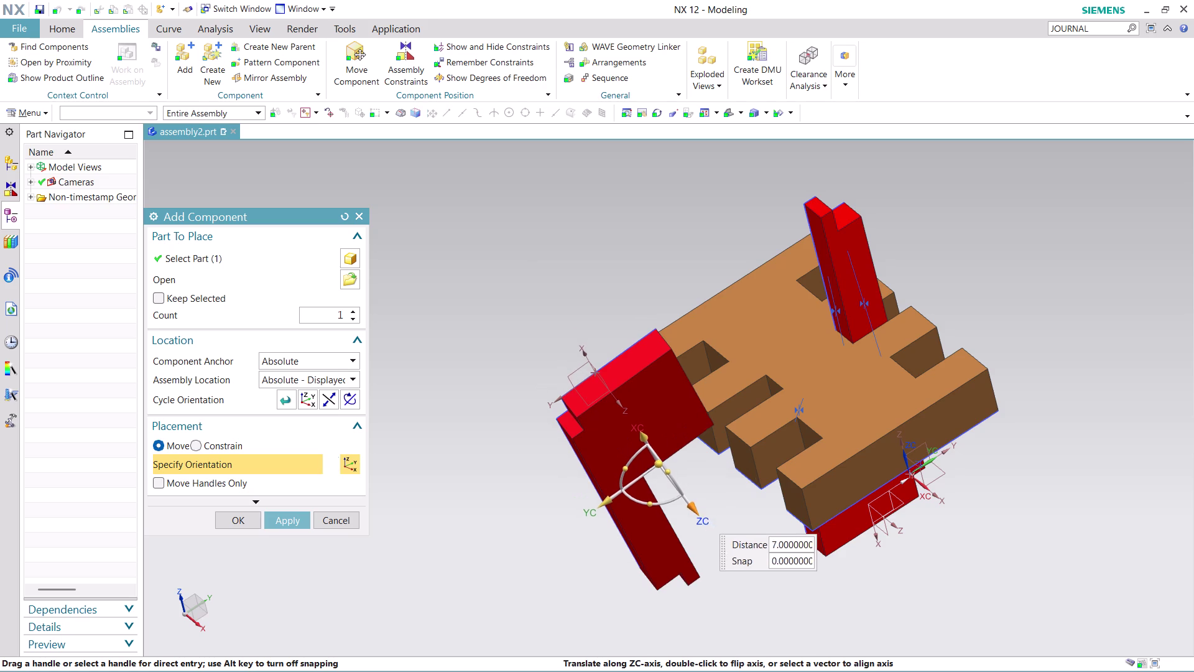
drag(690, 507, 691, 508)
drag(625, 477, 628, 466)
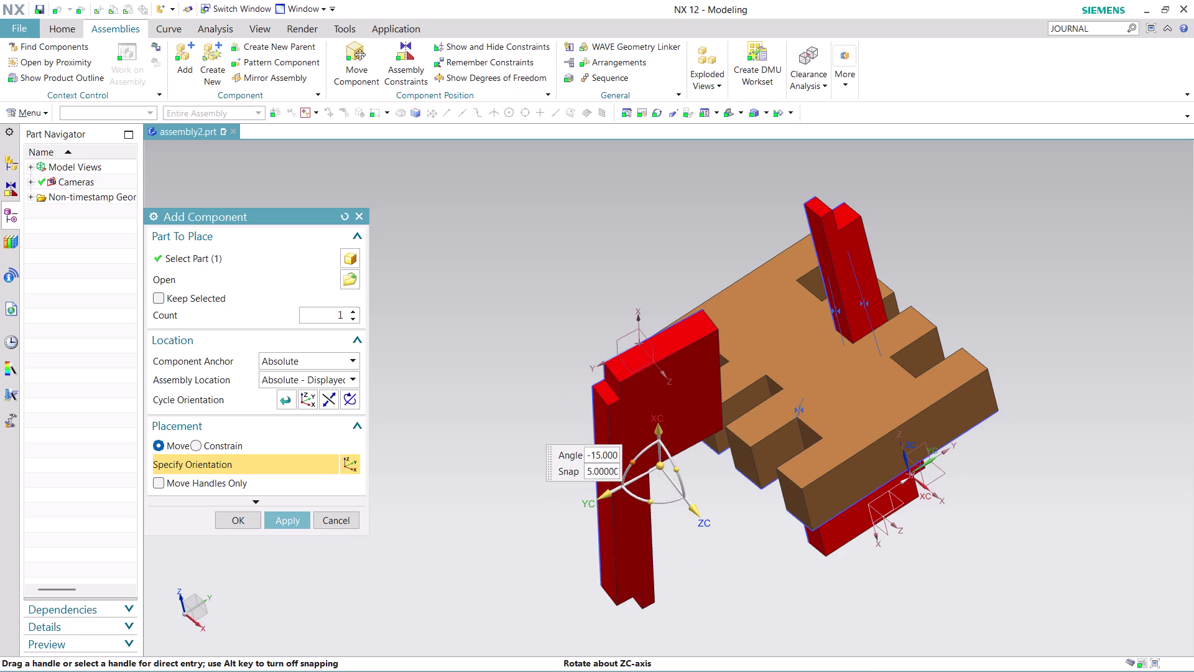
drag(627, 467, 628, 467)
click(226, 516)
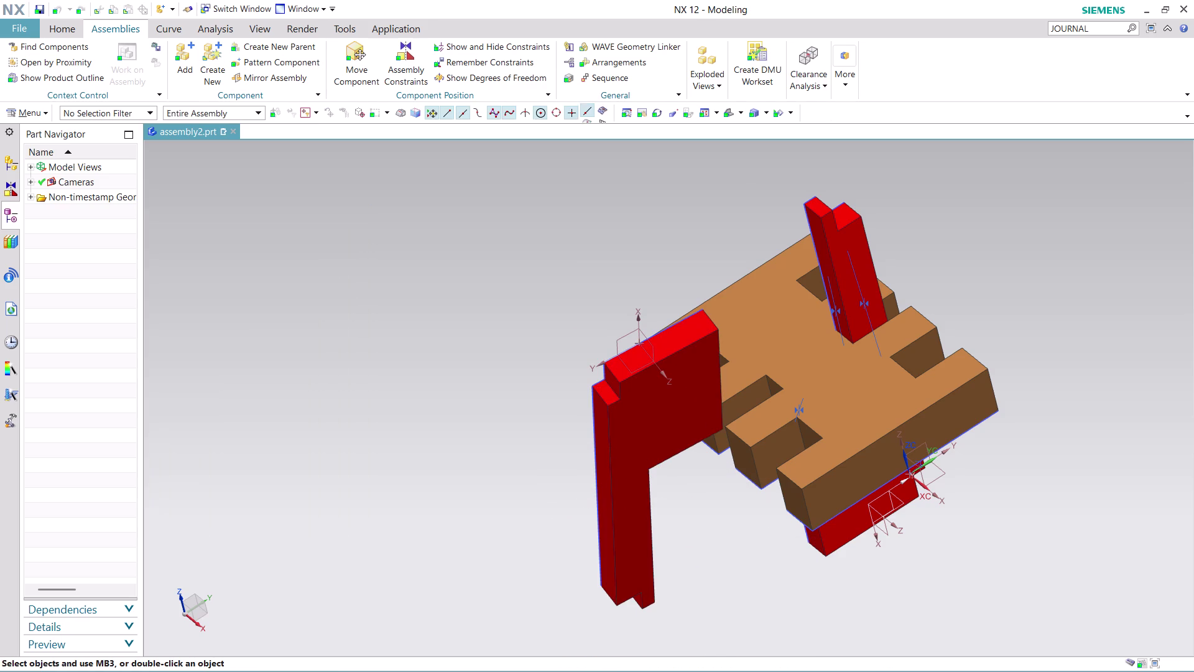
middle_drag(761, 579, 723, 549)
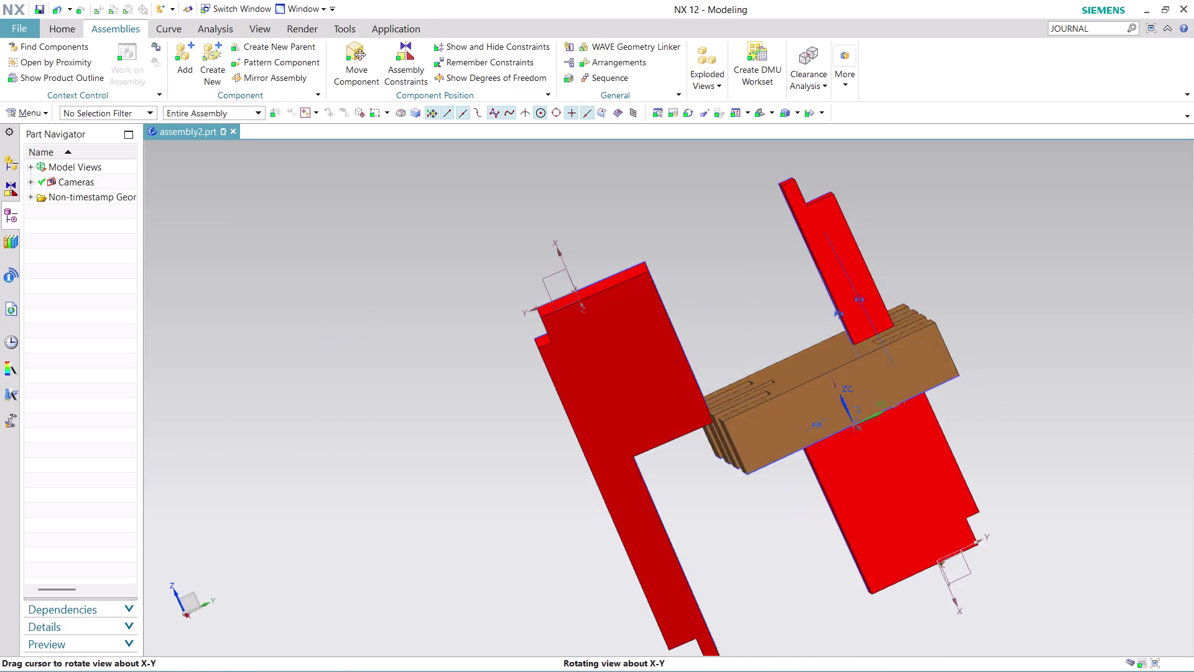
middle_drag(724, 549, 724, 552)
scroll(down, 3)
scroll(up, 3)
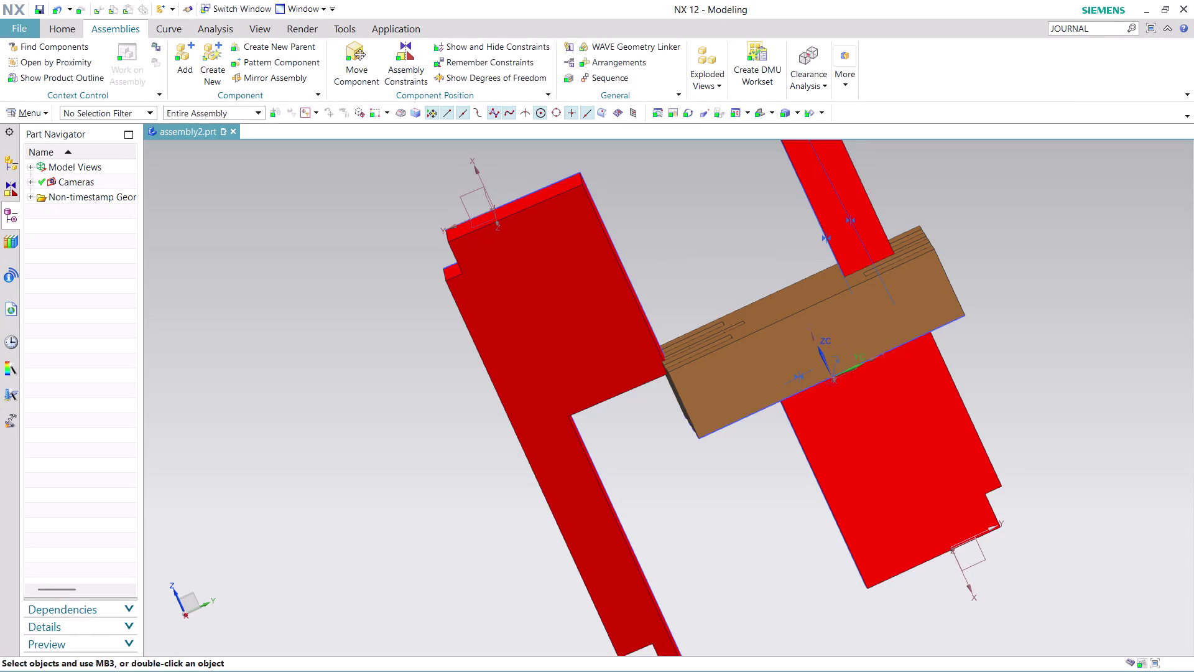
scroll(down, 3)
scroll(up, 3)
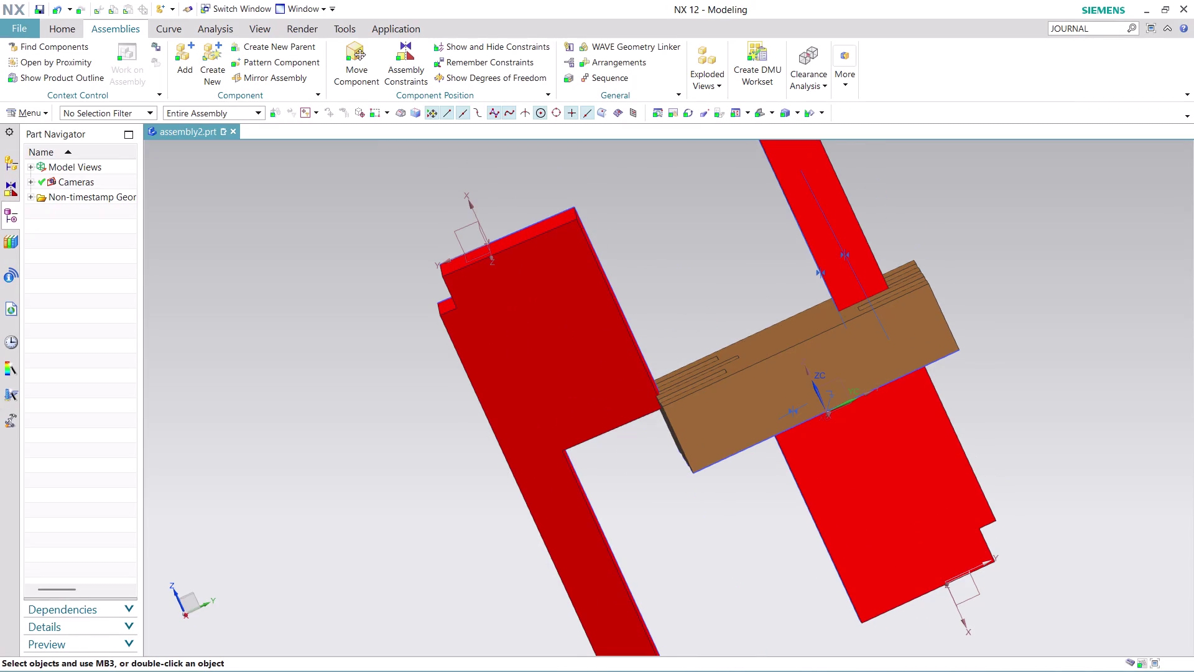
middle_drag(1104, 393, 1144, 382)
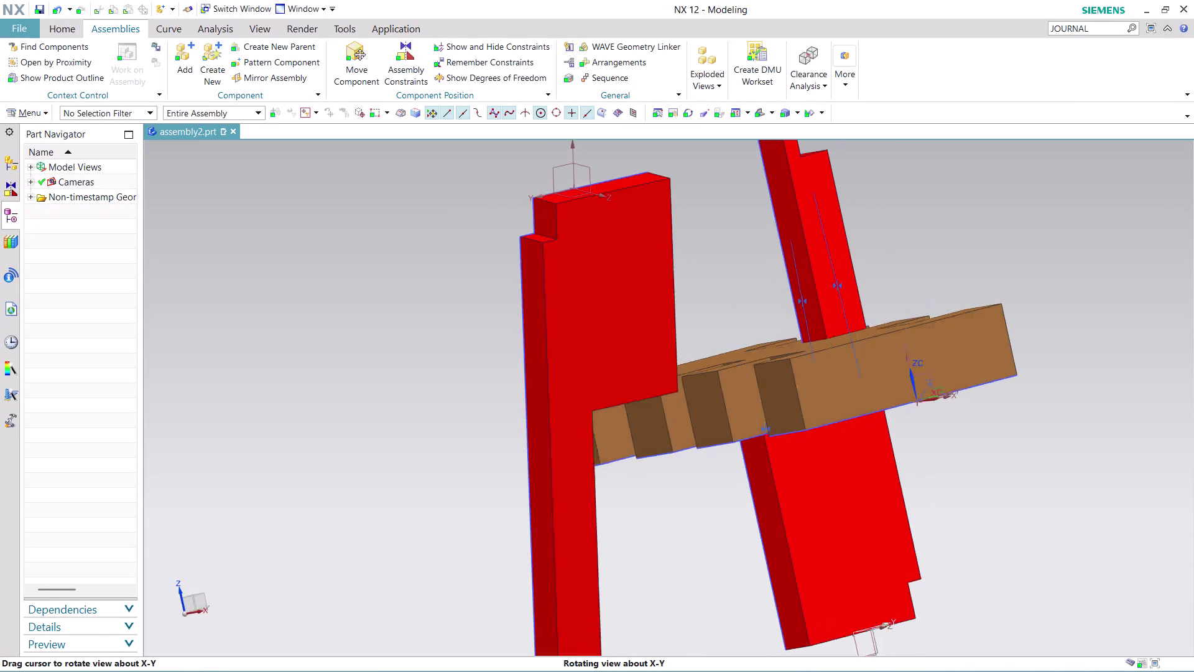
middle_drag(1145, 381, 1130, 418)
scroll(up, 3)
Add a Touch constraint between a bracket face and a comb plate slot face.
click(415, 66)
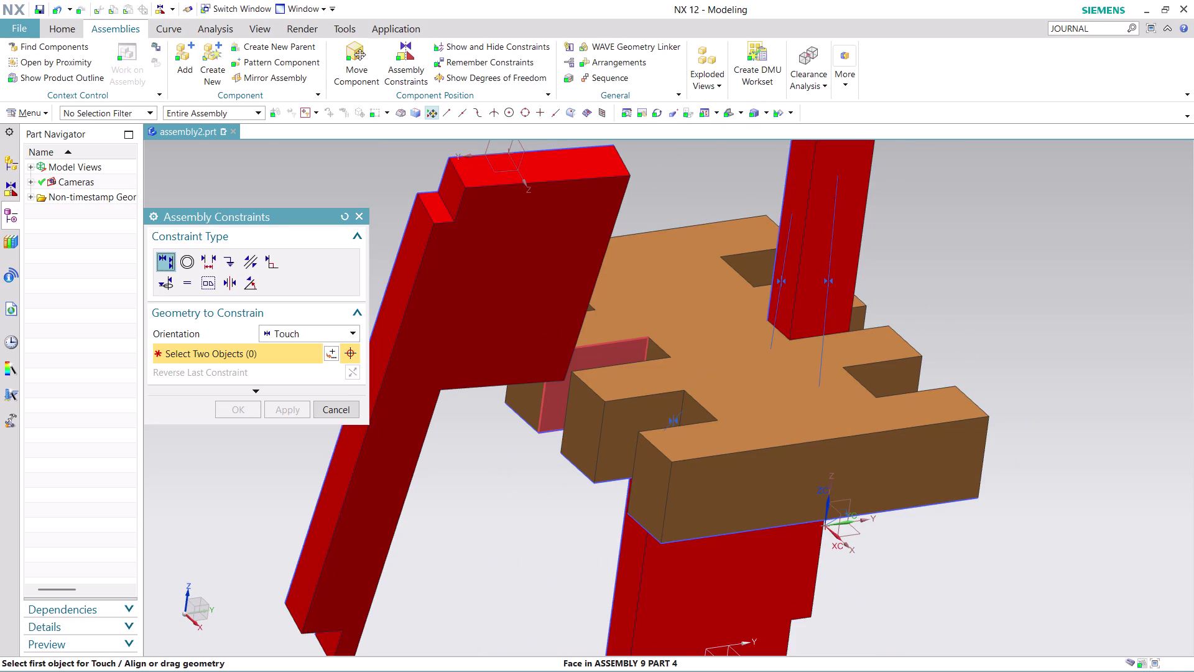
middle_drag(509, 467, 476, 438)
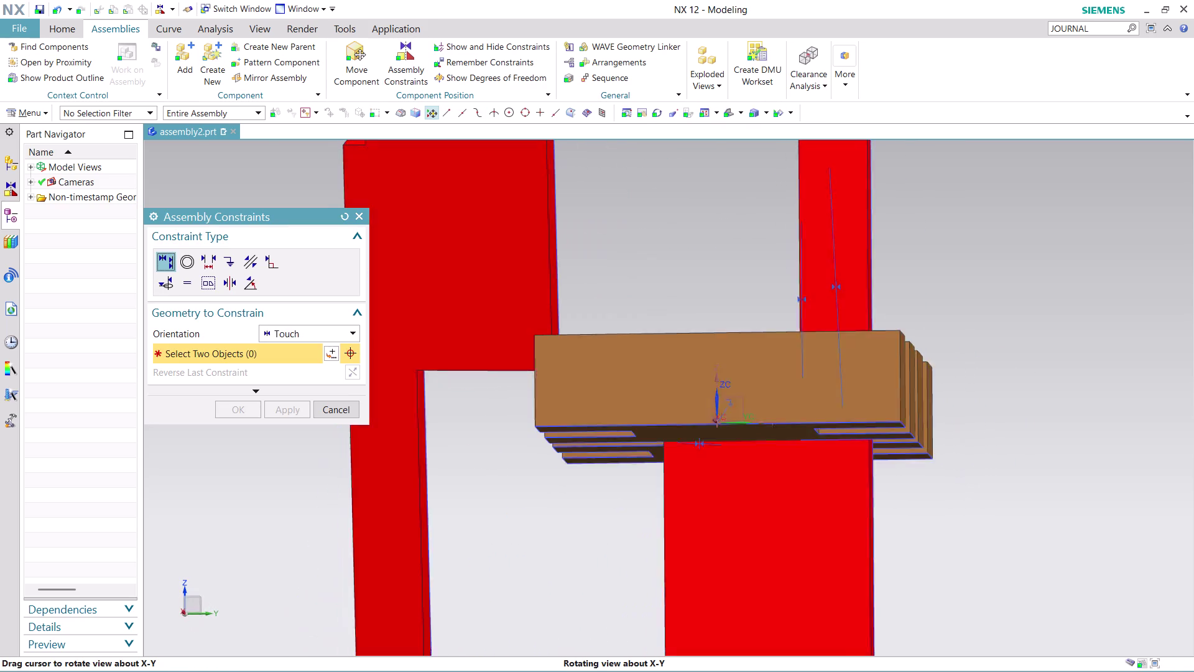
middle_drag(475, 437, 469, 429)
click(430, 401)
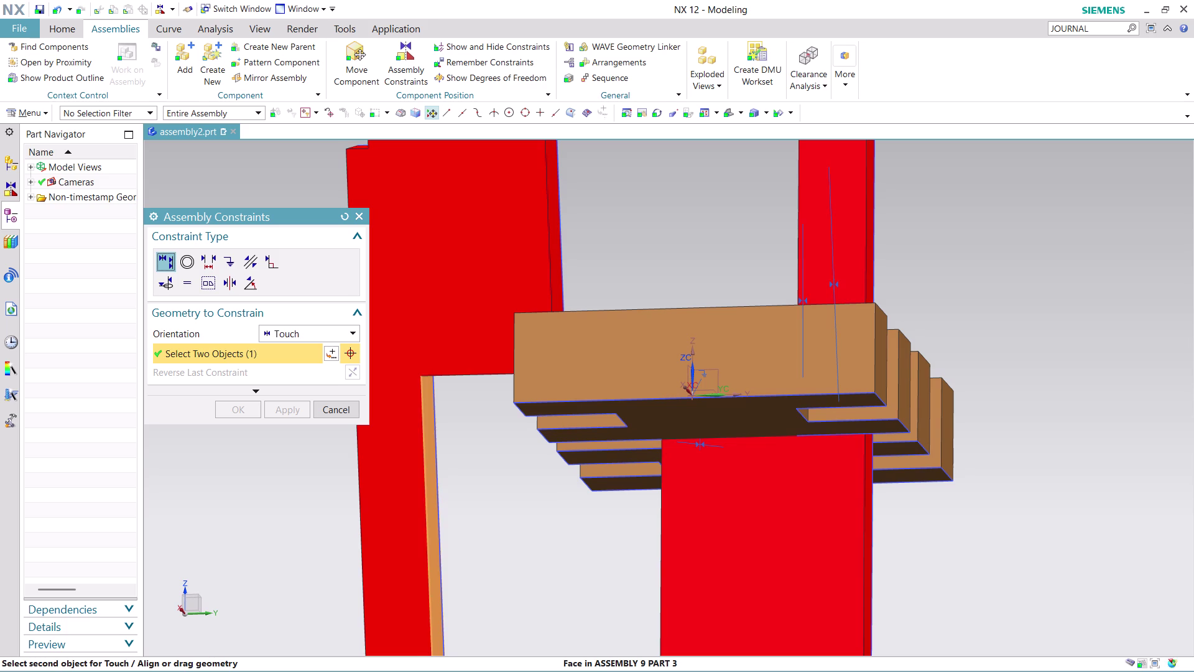
middle_drag(648, 223, 667, 236)
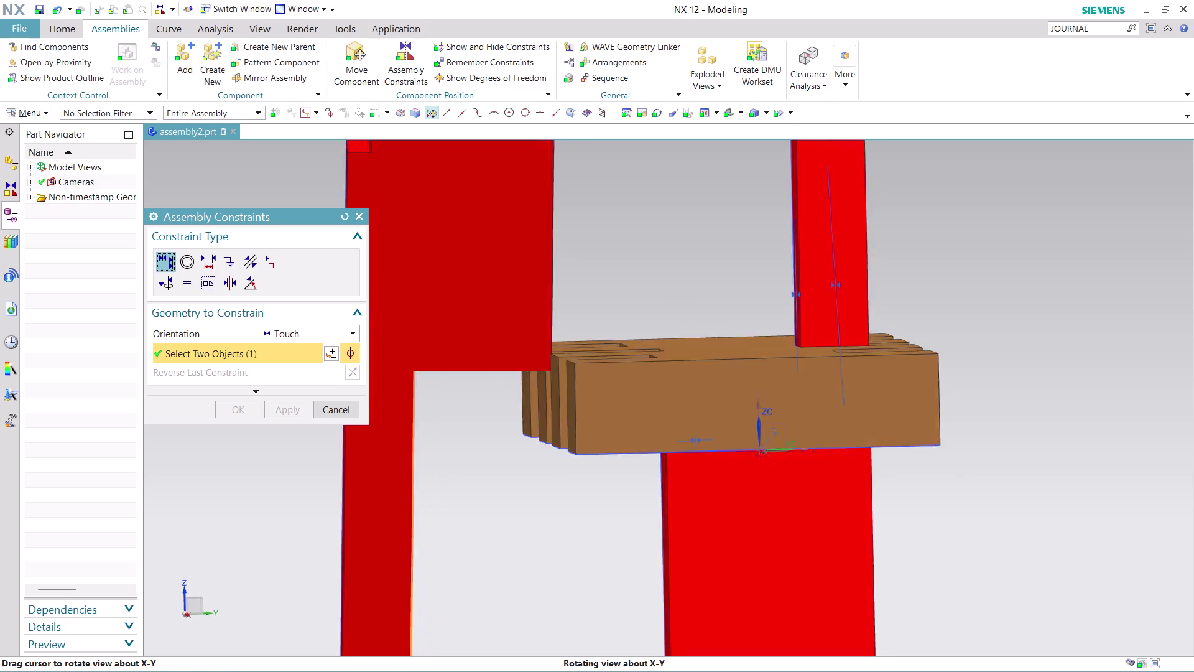
middle_drag(666, 236, 694, 270)
middle_click(694, 270)
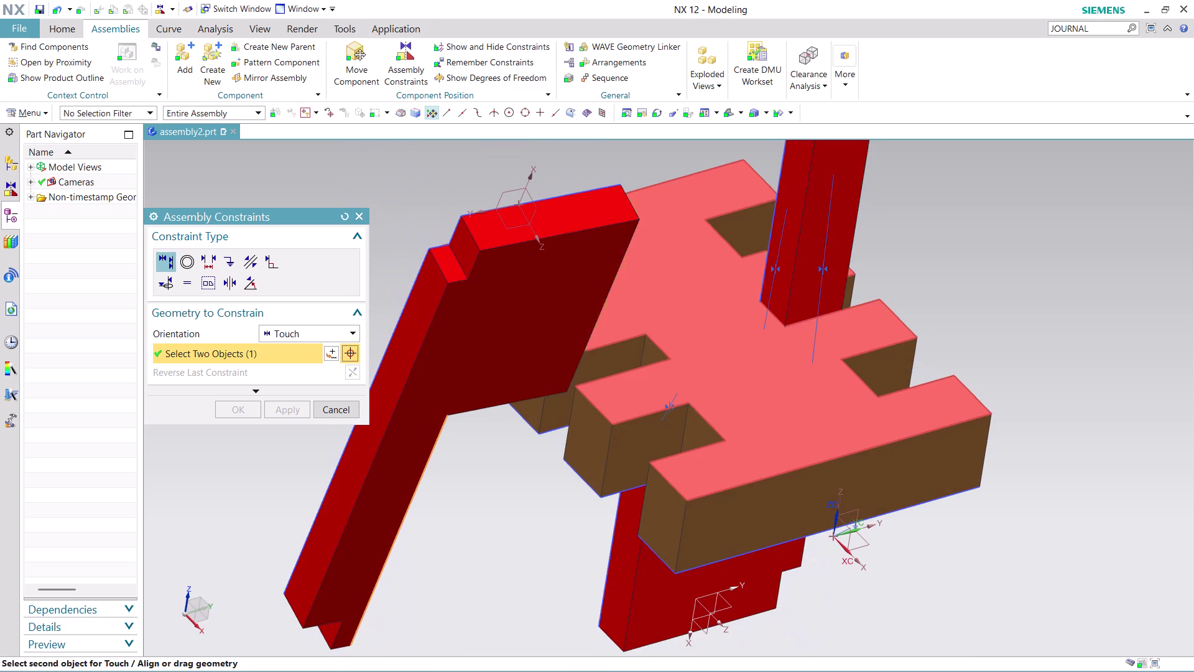
click(651, 358)
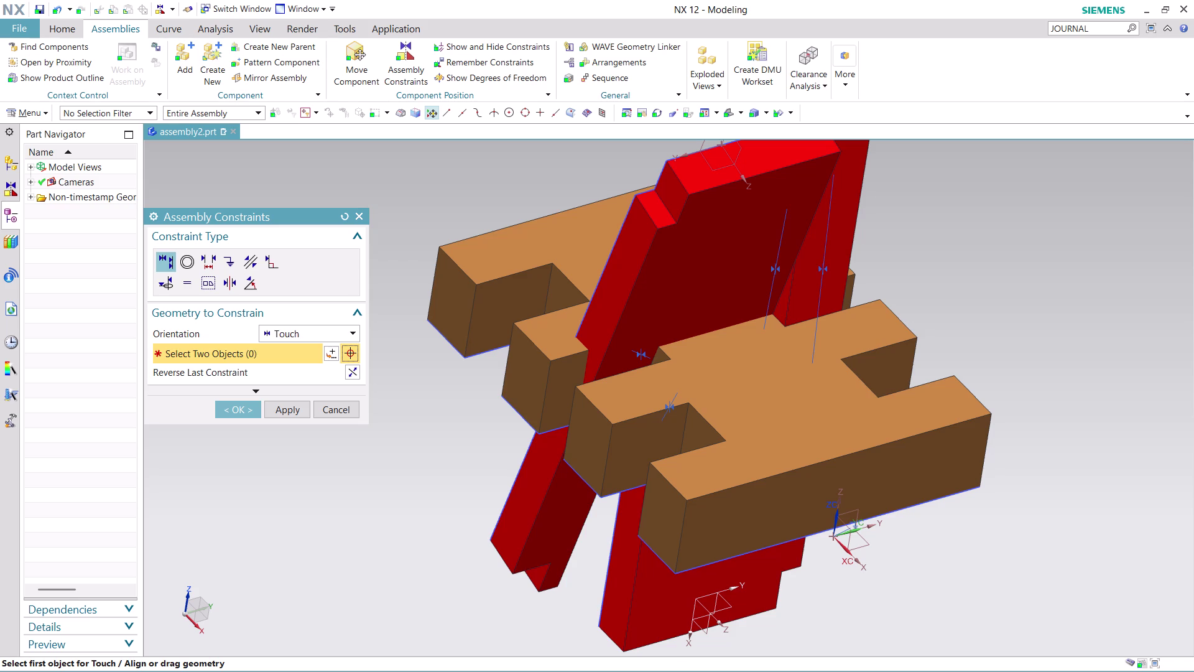
Touch a second bracket face against the matching comb plate face.
click(659, 311)
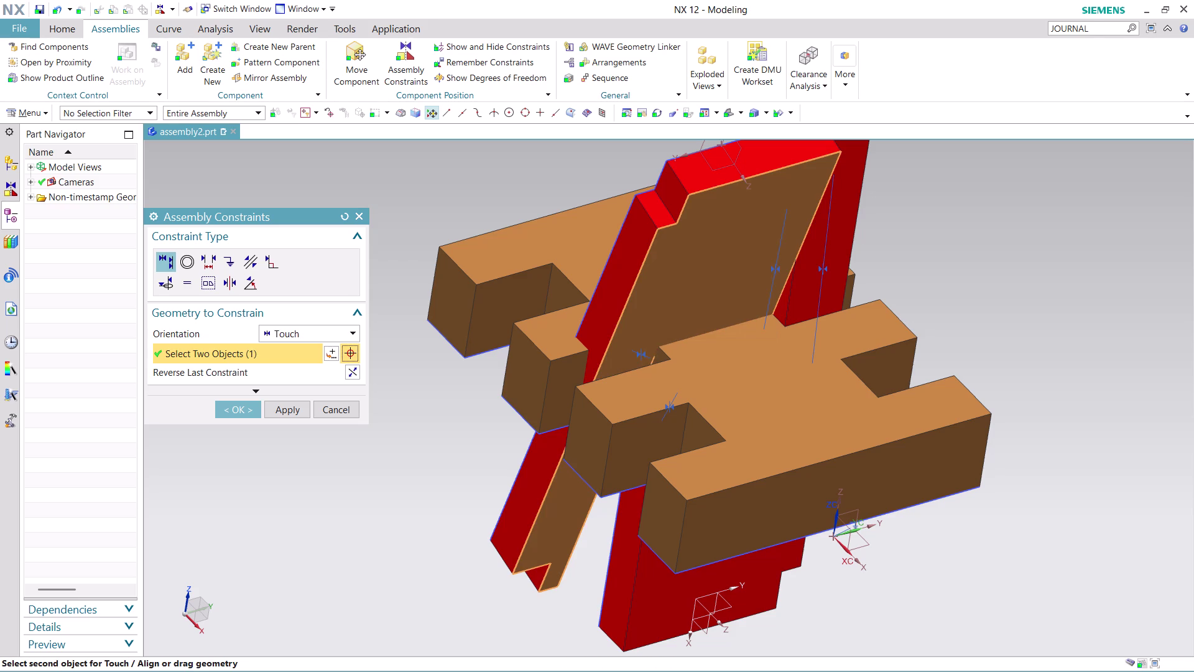
middle_drag(478, 424, 498, 444)
scroll(up, 3)
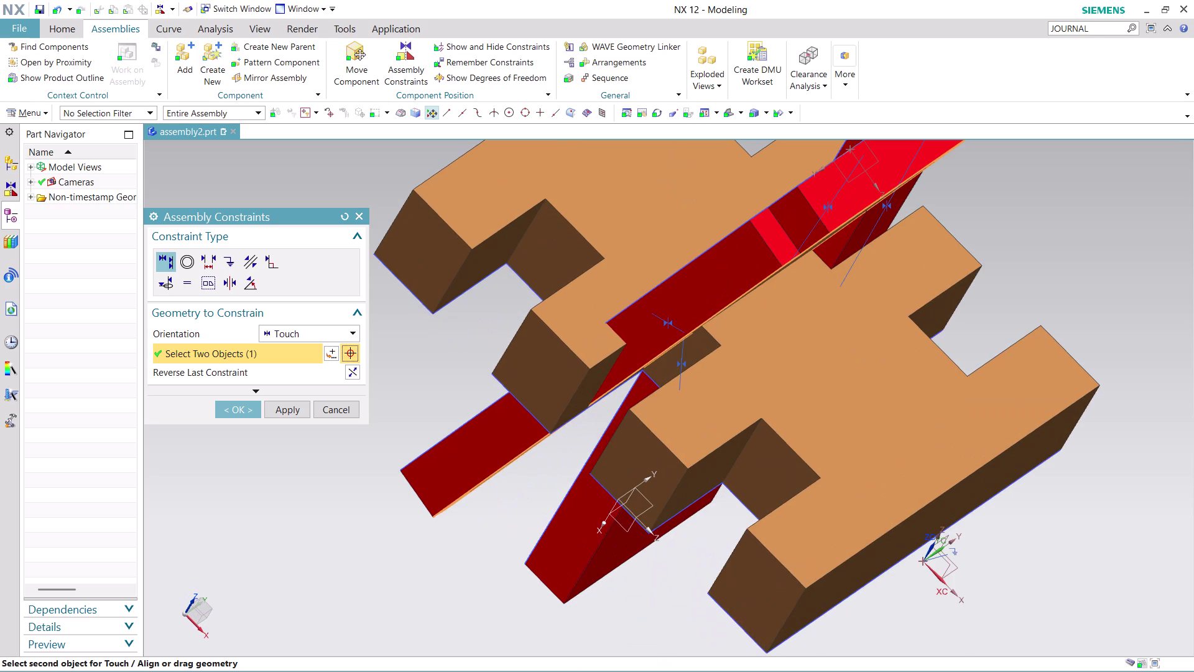
scroll(down, 3)
middle_drag(599, 575, 606, 578)
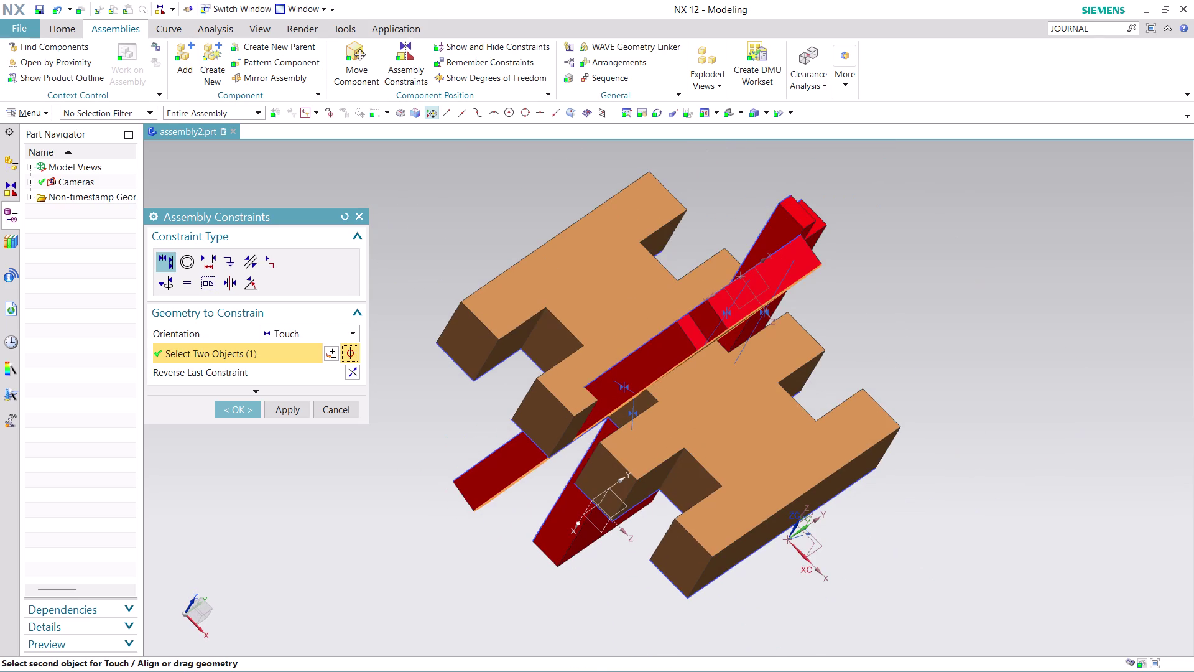
middle_drag(605, 579, 646, 590)
click(632, 458)
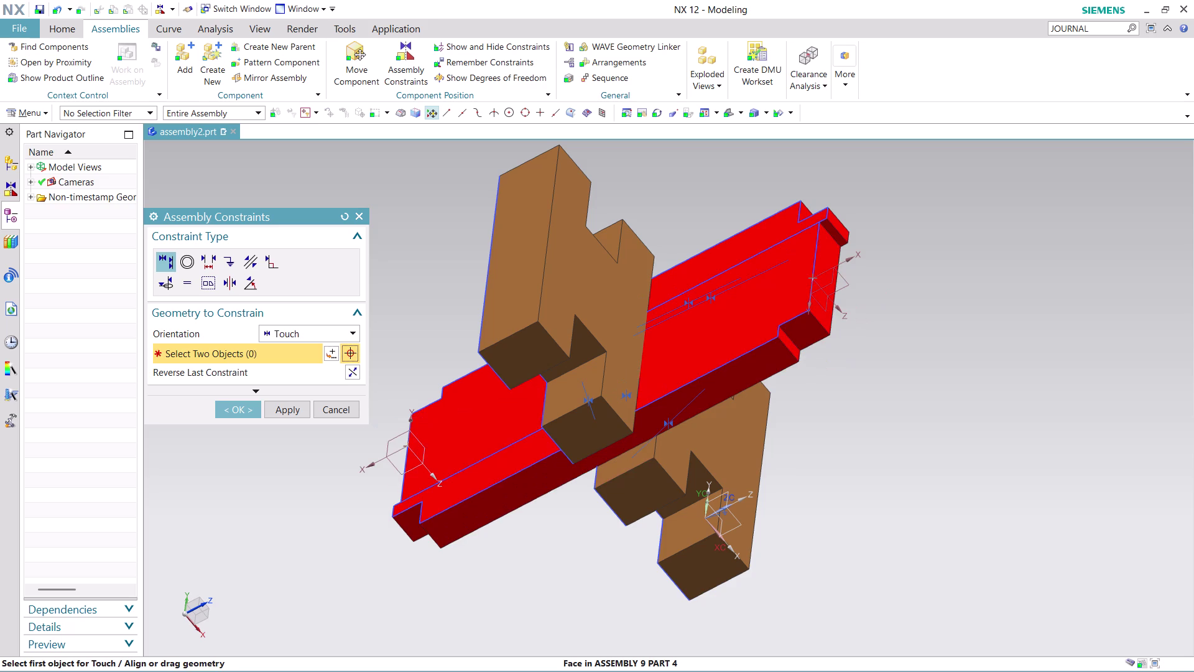
Inspect the bracket seated in the plate slots and confirm the constraints.
middle_drag(866, 419, 867, 418)
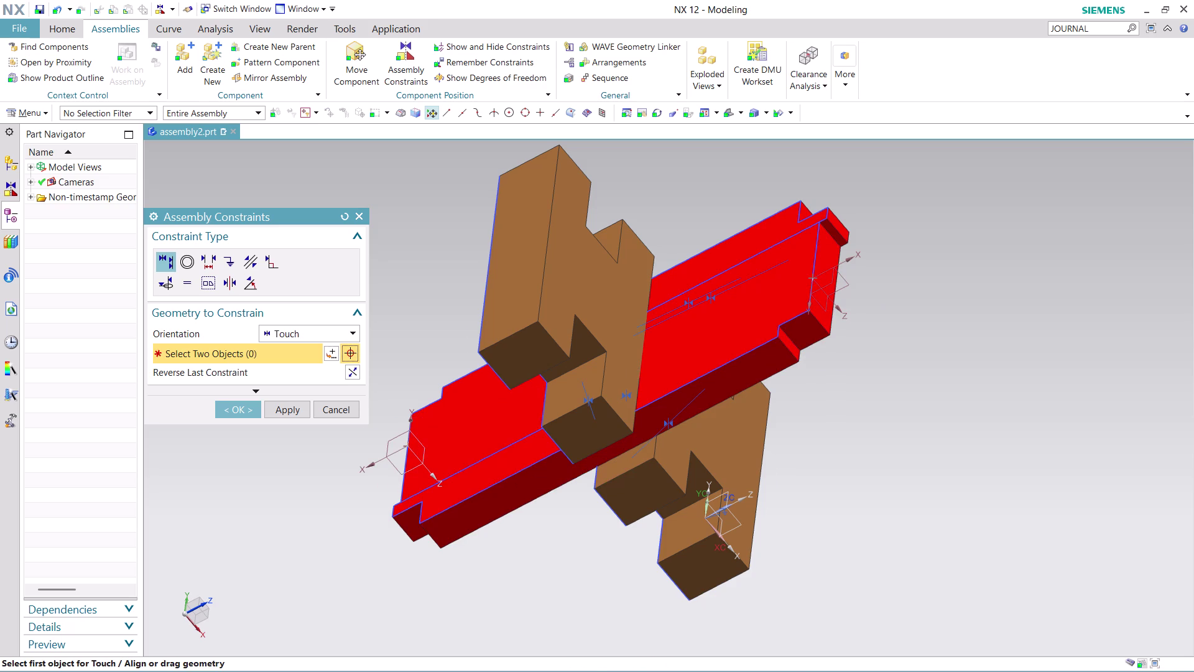
middle_drag(867, 418, 787, 287)
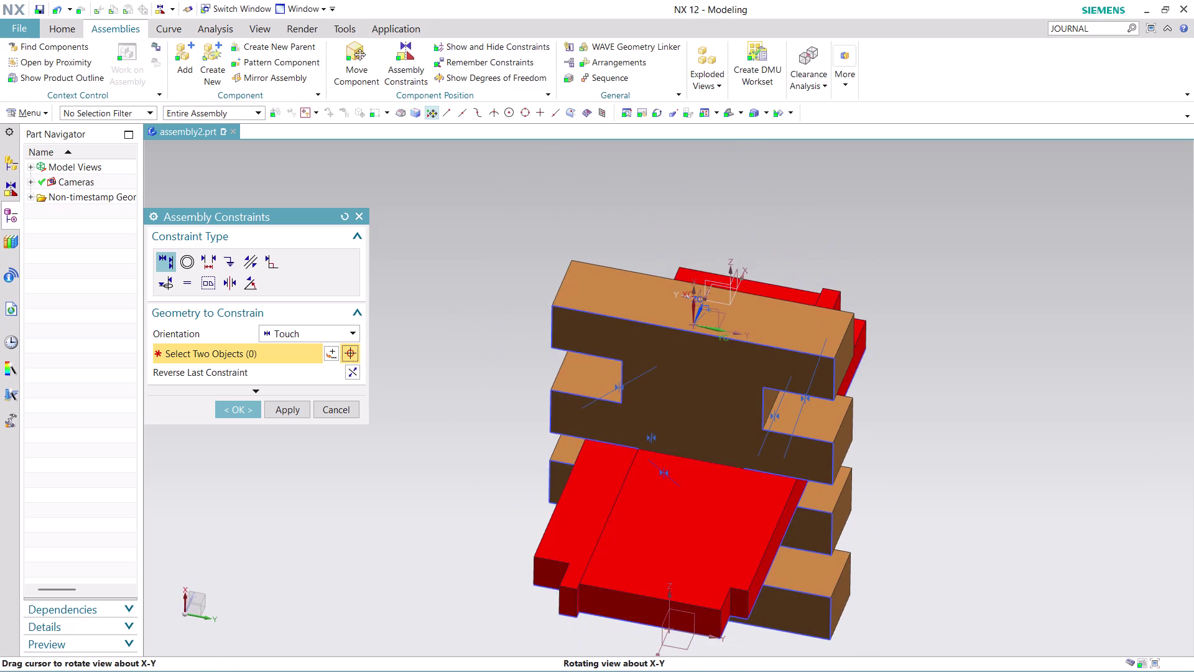
middle_drag(787, 288, 792, 277)
middle_click(793, 276)
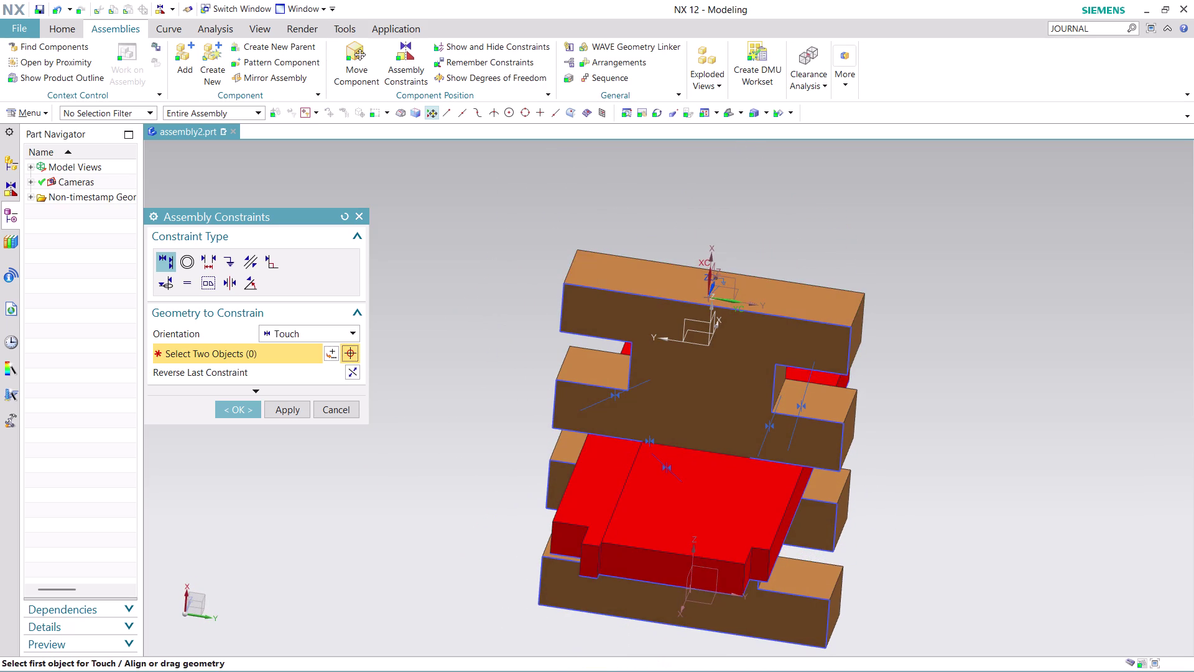
scroll(down, 3)
scroll(up, 3)
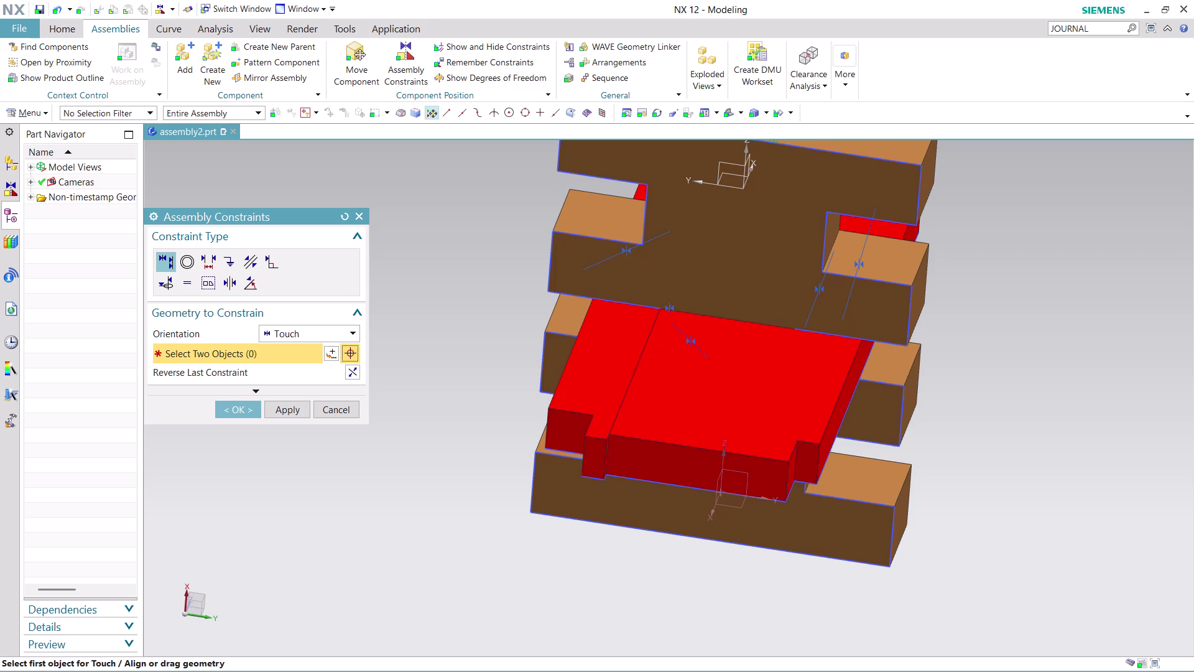
middle_drag(1074, 334, 1066, 383)
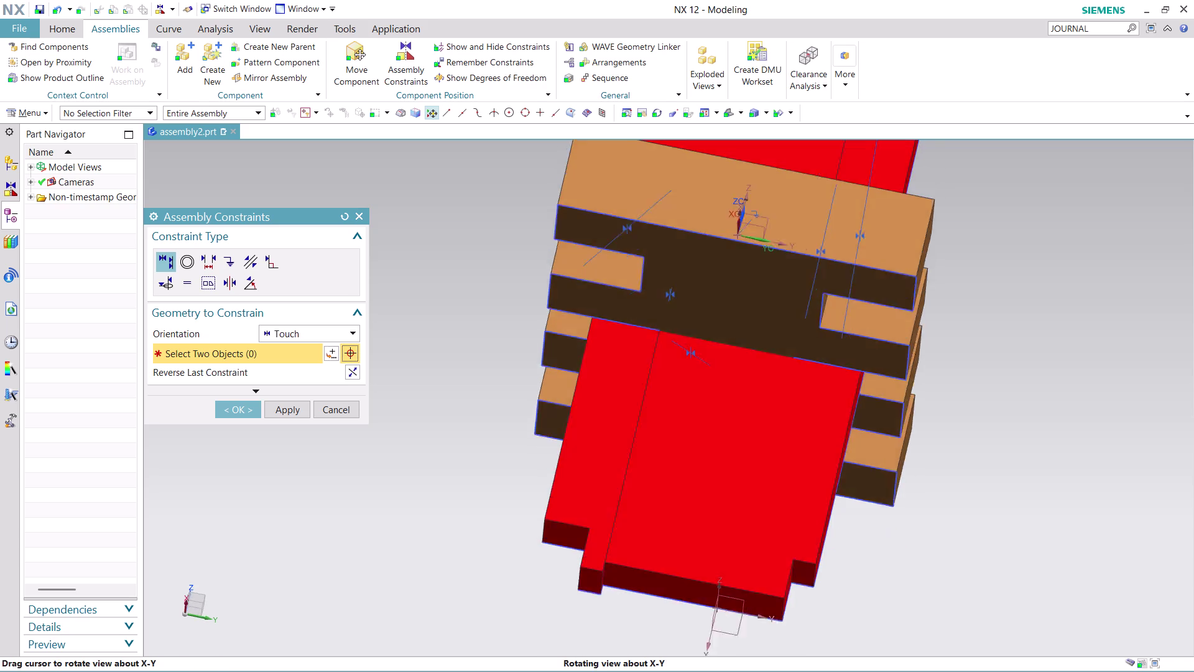
middle_drag(1067, 383, 1051, 430)
scroll(down, 3)
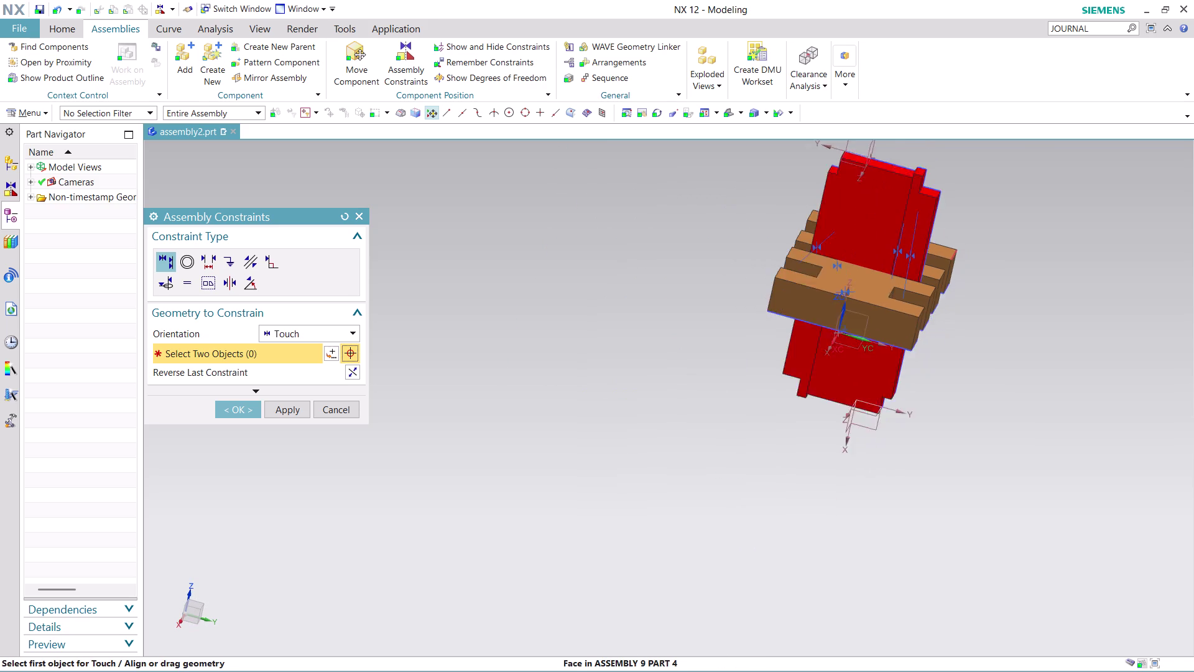
scroll(down, 3)
scroll(up, 3)
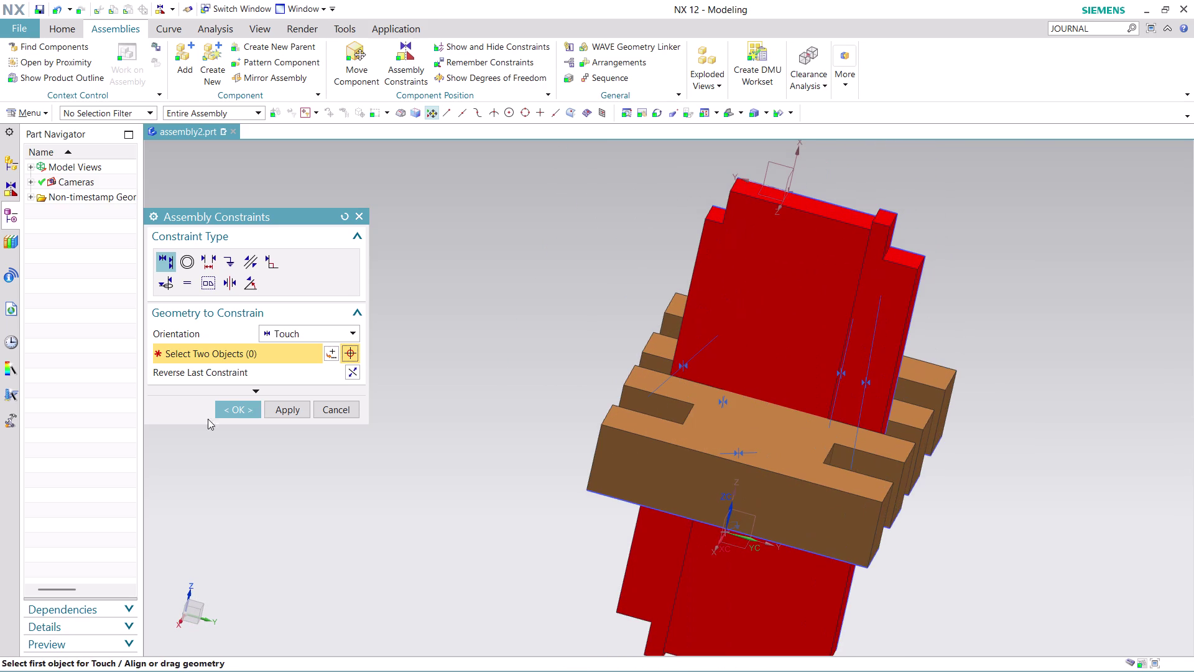
click(241, 410)
Move the red bracket further along the comb plate slots and reopen Assembly Constraints.
click(350, 64)
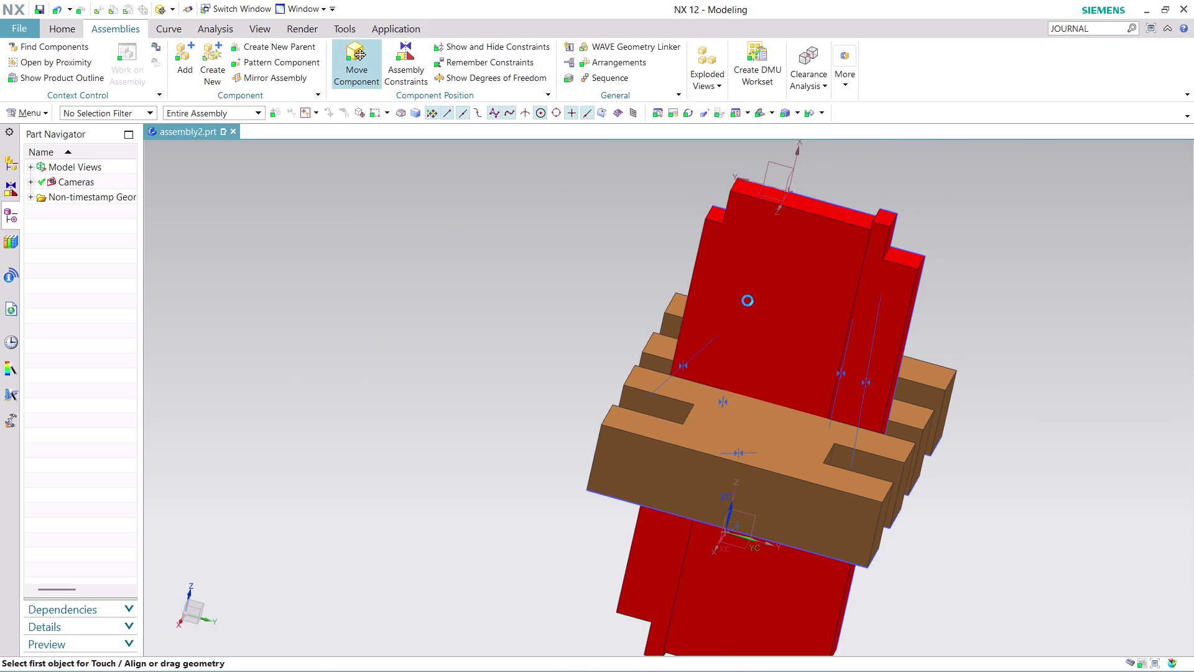
click(775, 275)
click(353, 324)
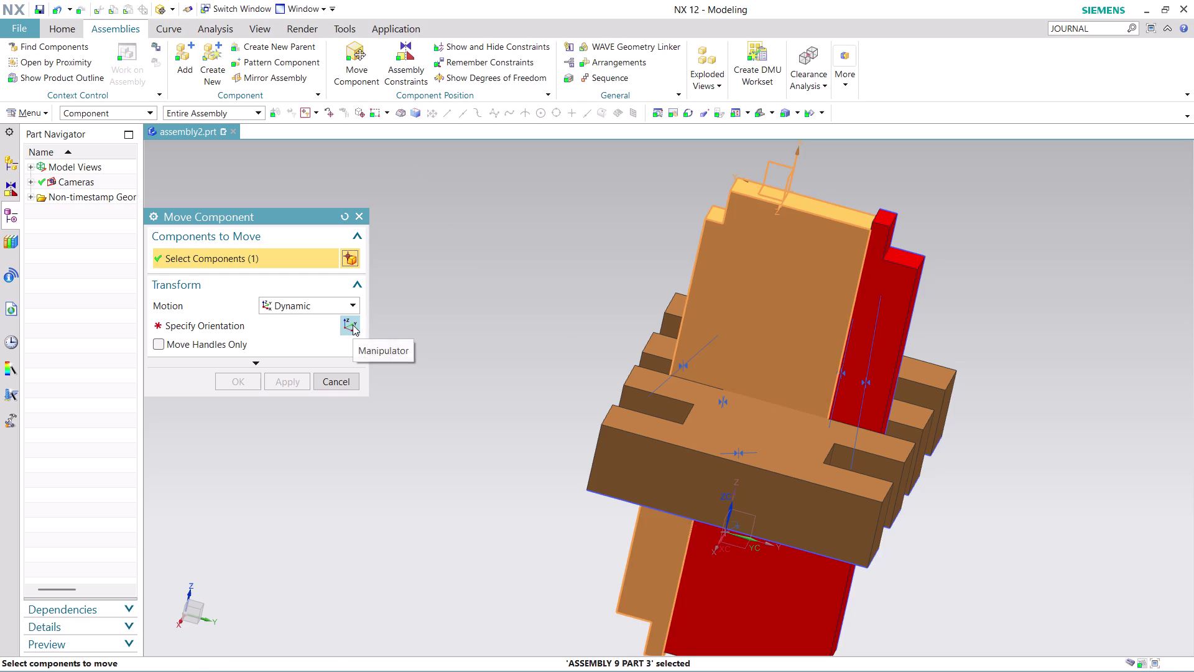
drag(758, 374, 761, 337)
click(237, 380)
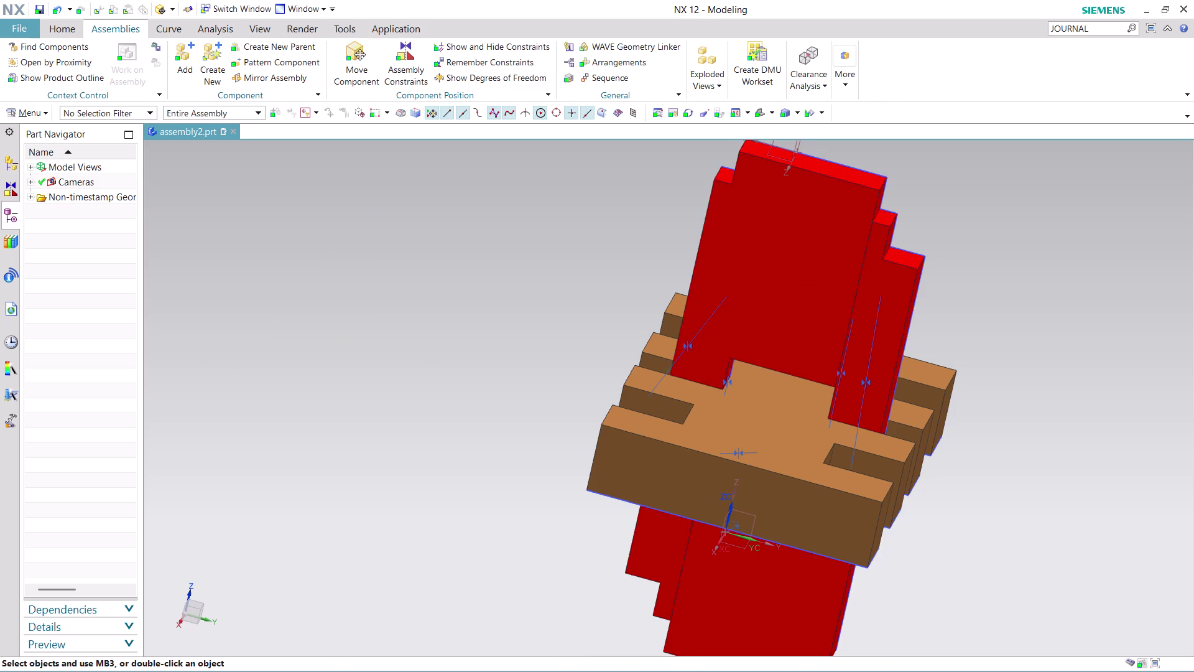
middle_drag(1003, 385, 1009, 352)
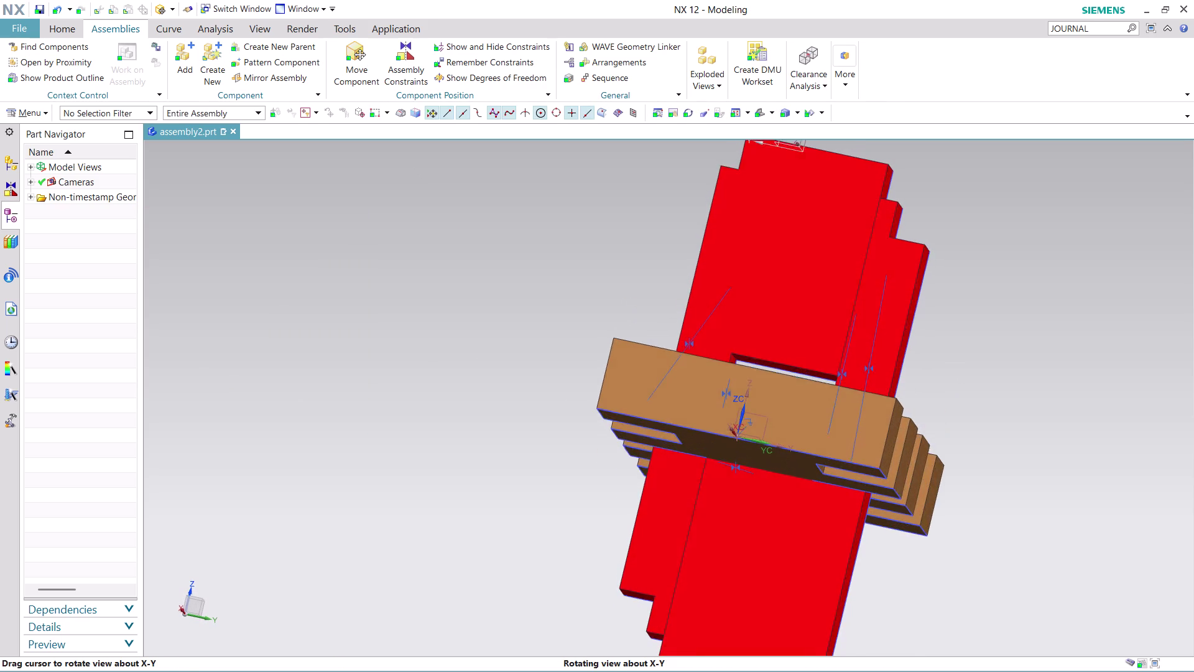
middle_drag(1009, 352, 992, 356)
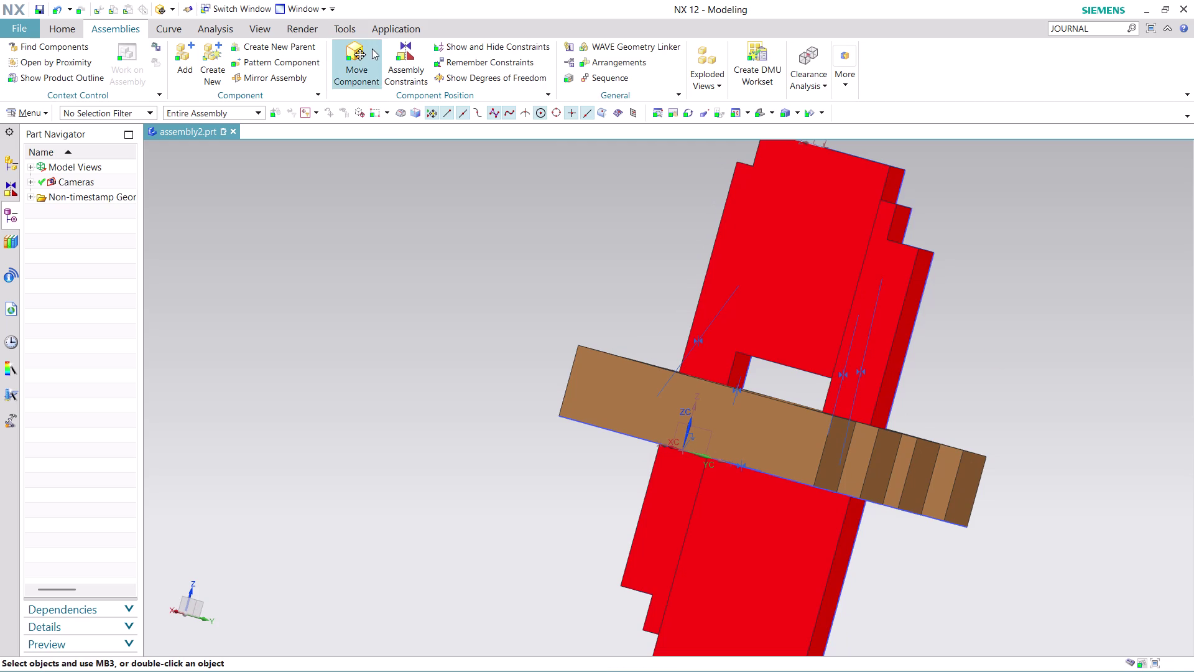
click(404, 52)
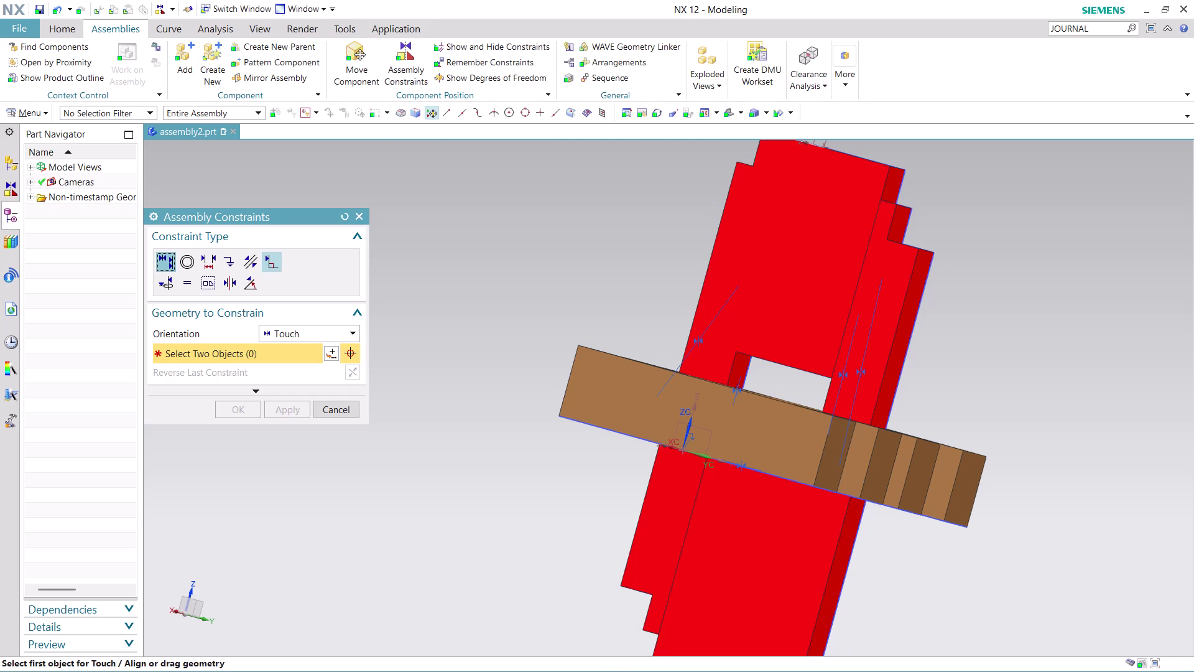
Touch-constrain the red bracket to the comb plate's top face, then close the tool.
middle_drag(1038, 393, 1042, 377)
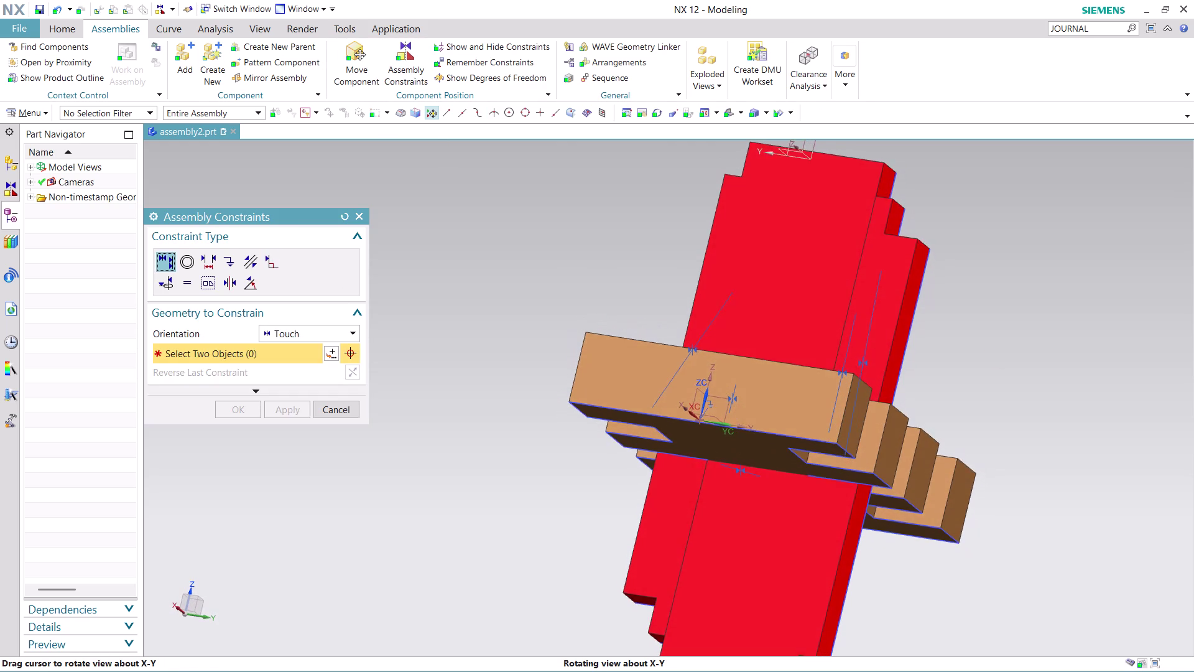
middle_drag(1042, 377, 1042, 383)
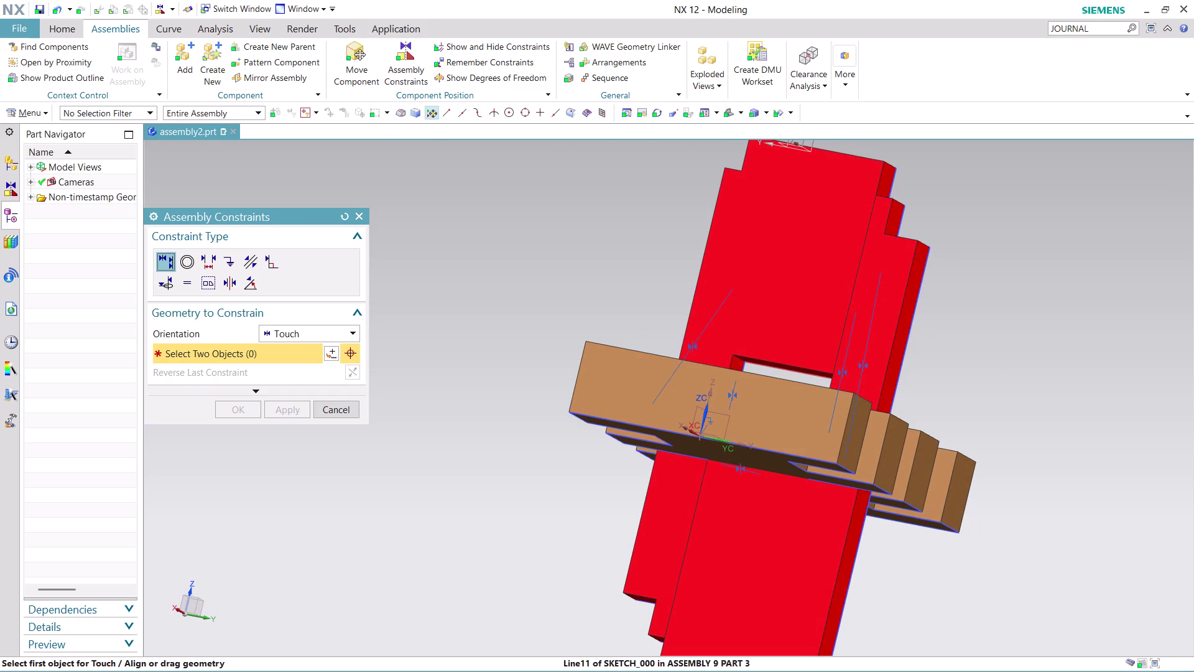
scroll(up, 3)
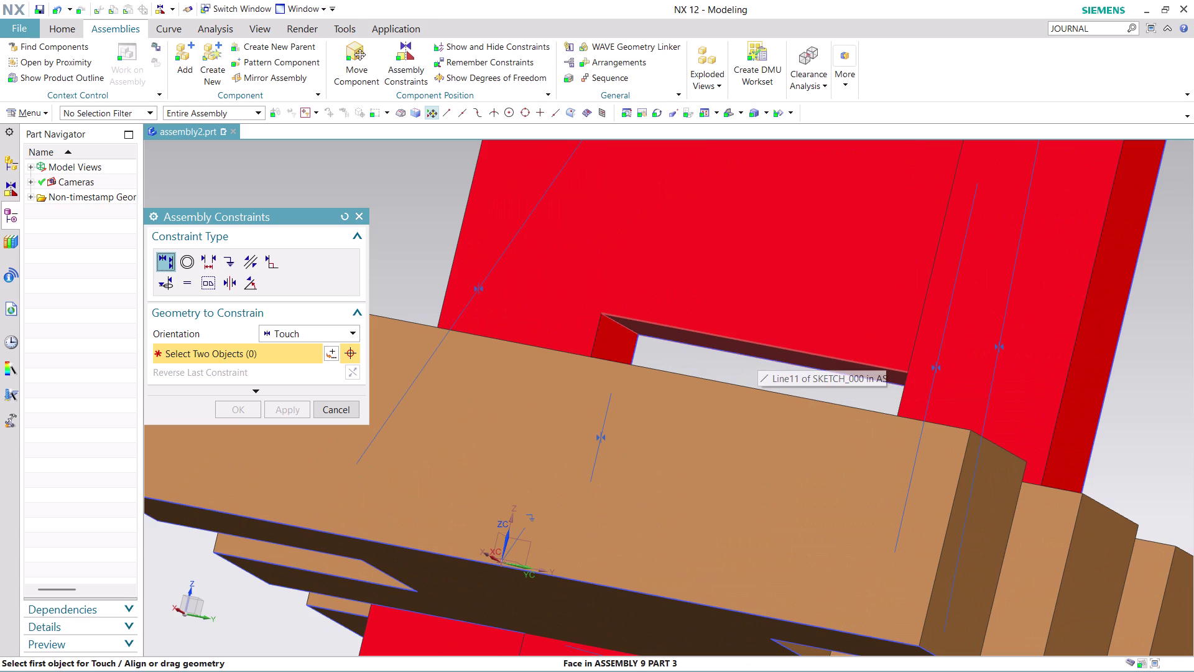
click(758, 354)
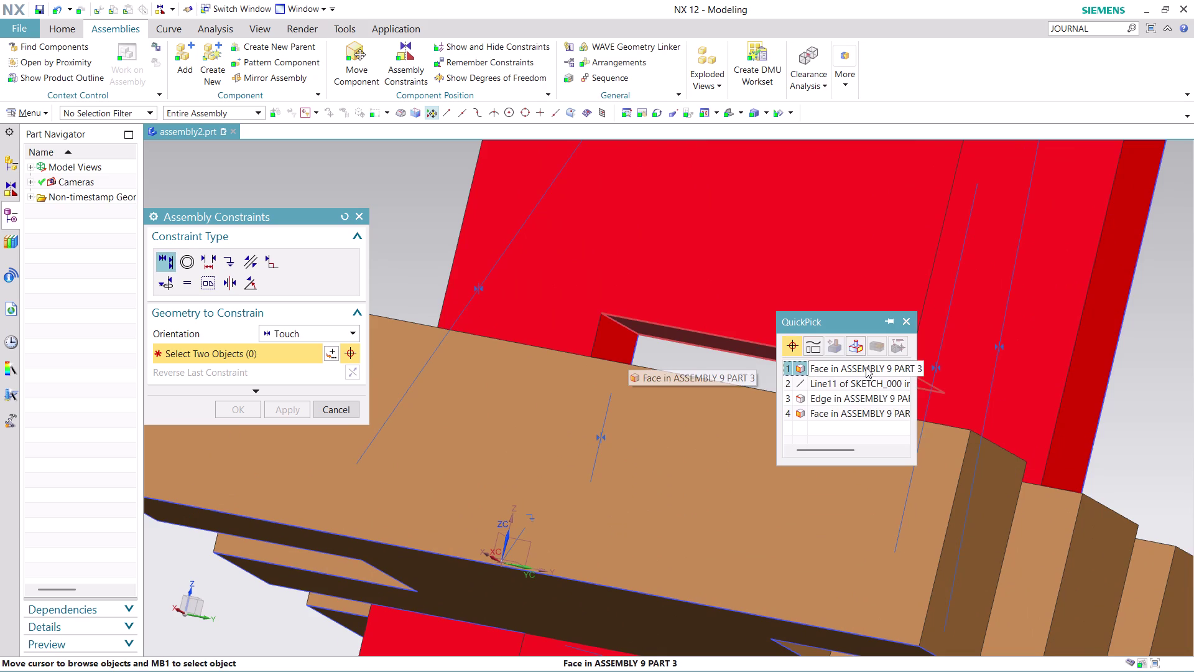
click(866, 367)
middle_drag(1150, 360, 1150, 392)
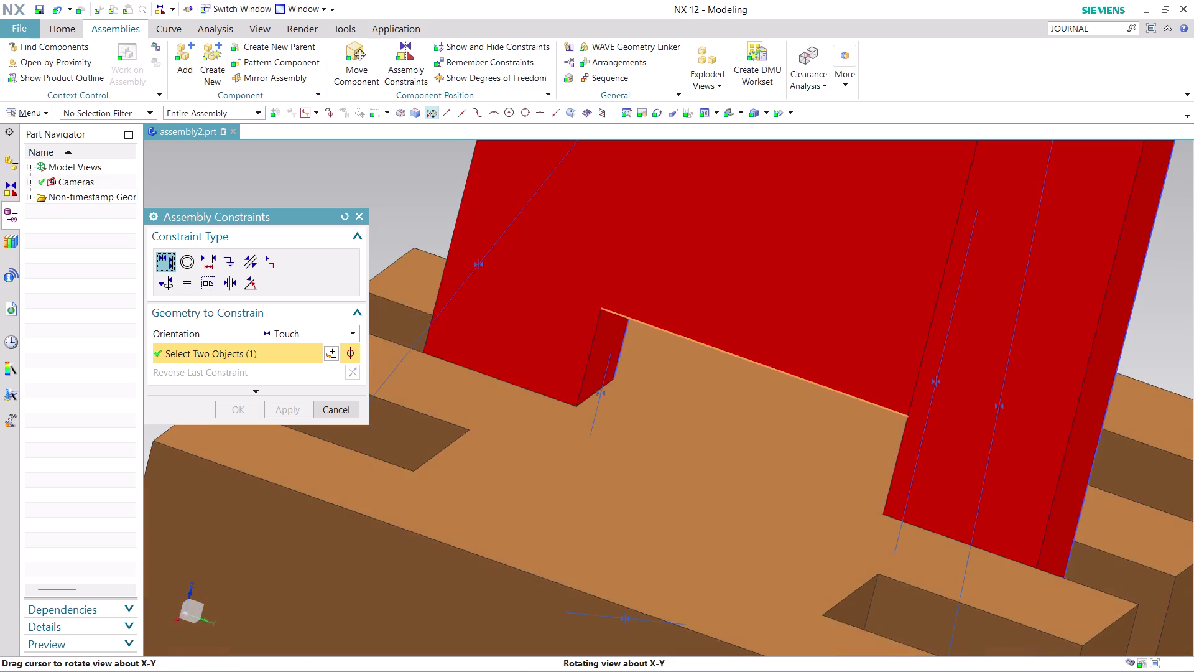
click(689, 452)
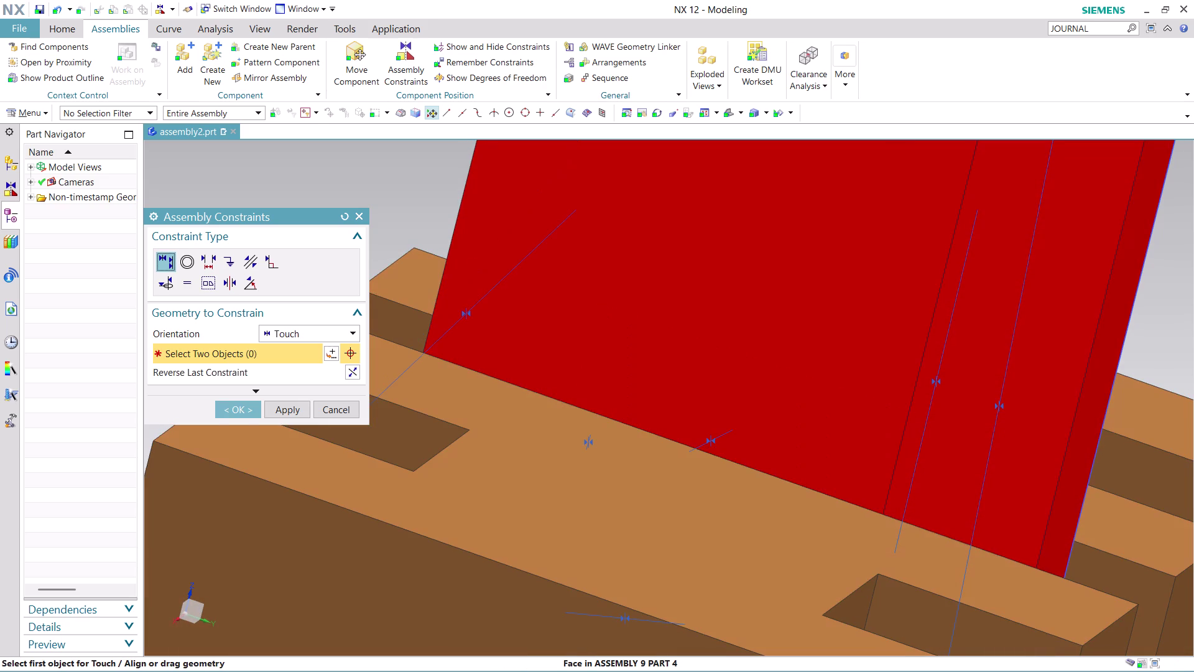
click(242, 413)
scroll(down, 3)
scroll(down, 3)
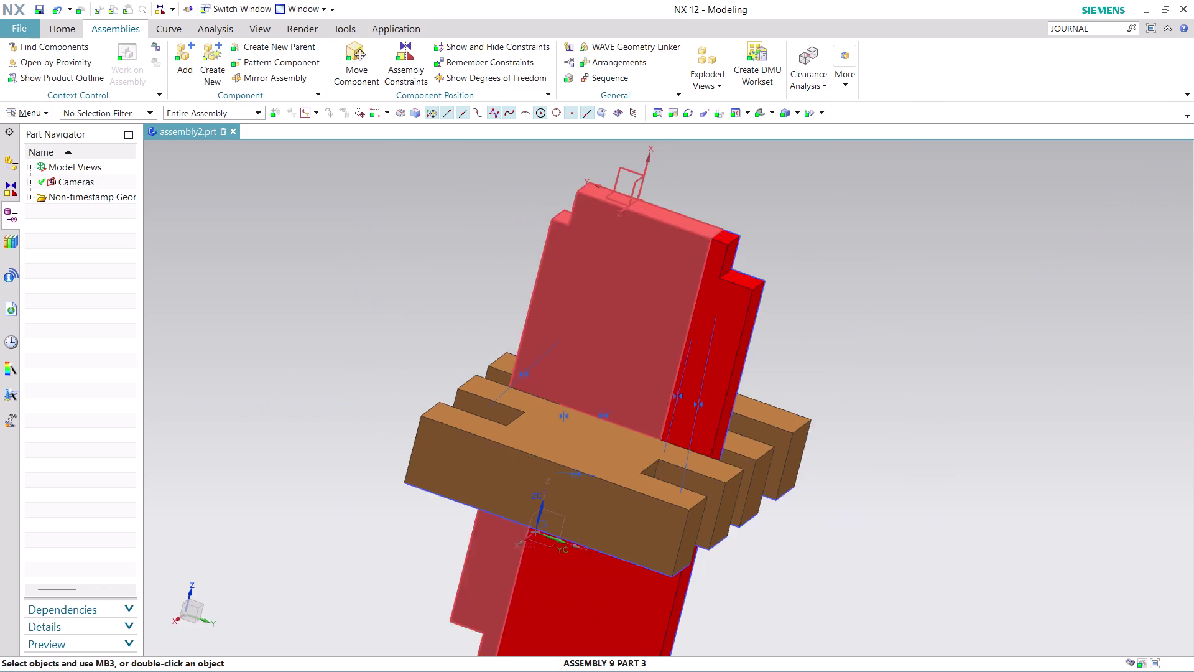
scroll(down, 3)
scroll(up, 3)
middle_drag(683, 519, 720, 477)
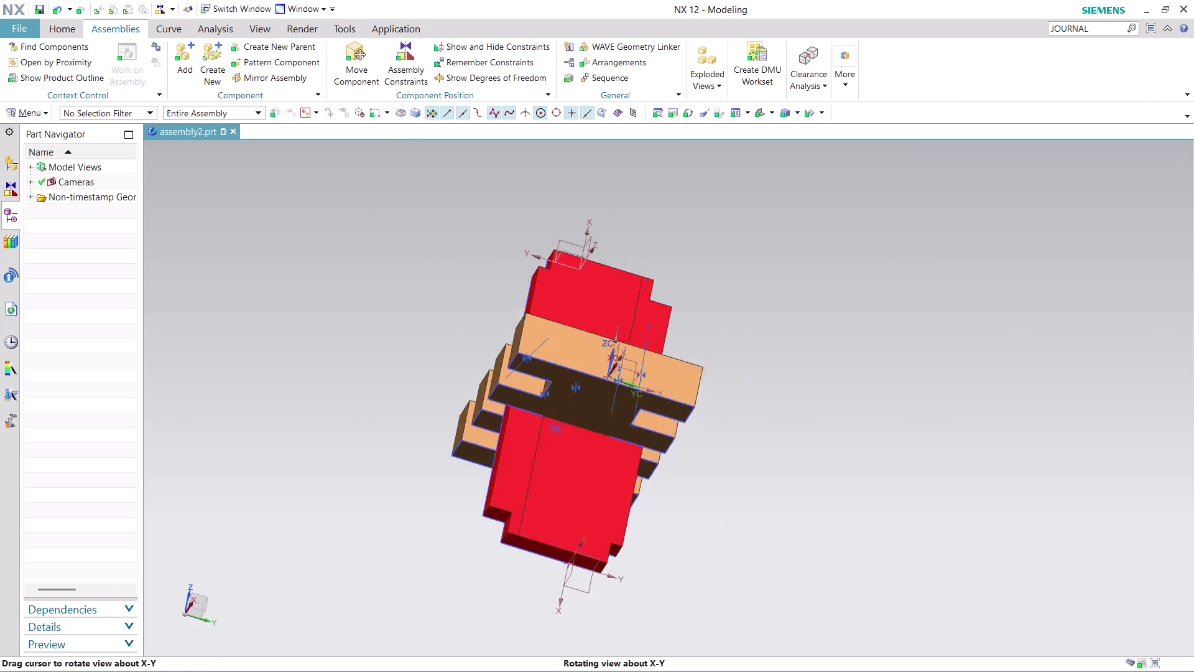
middle_drag(720, 477, 842, 556)
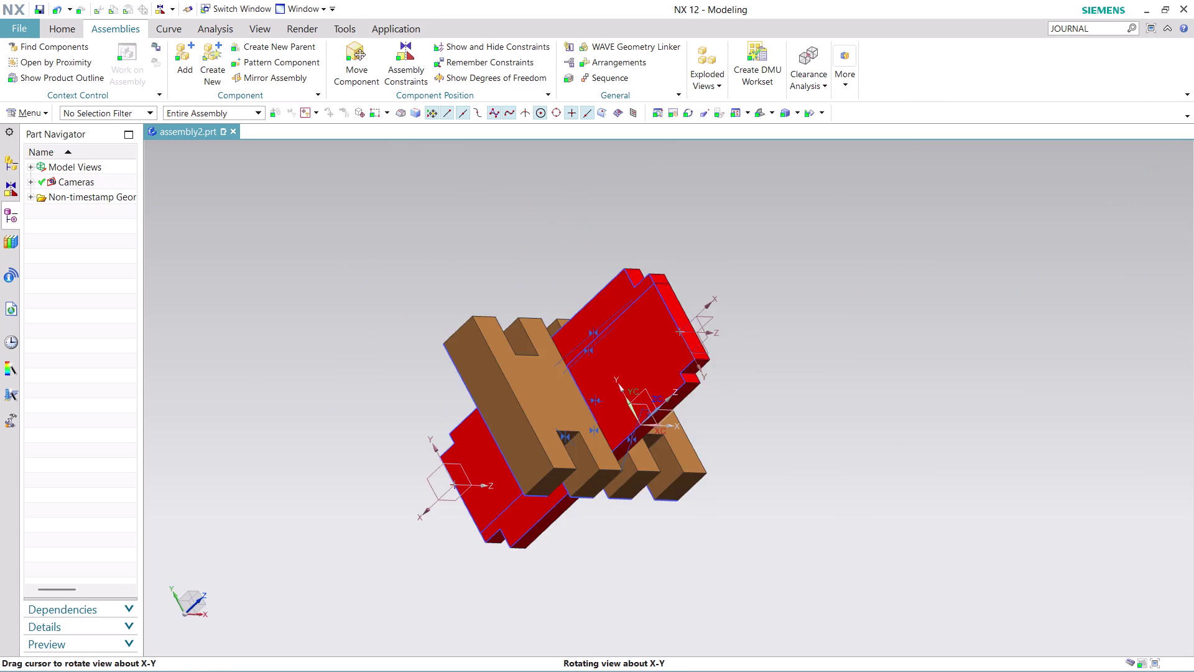
middle_drag(842, 556, 675, 614)
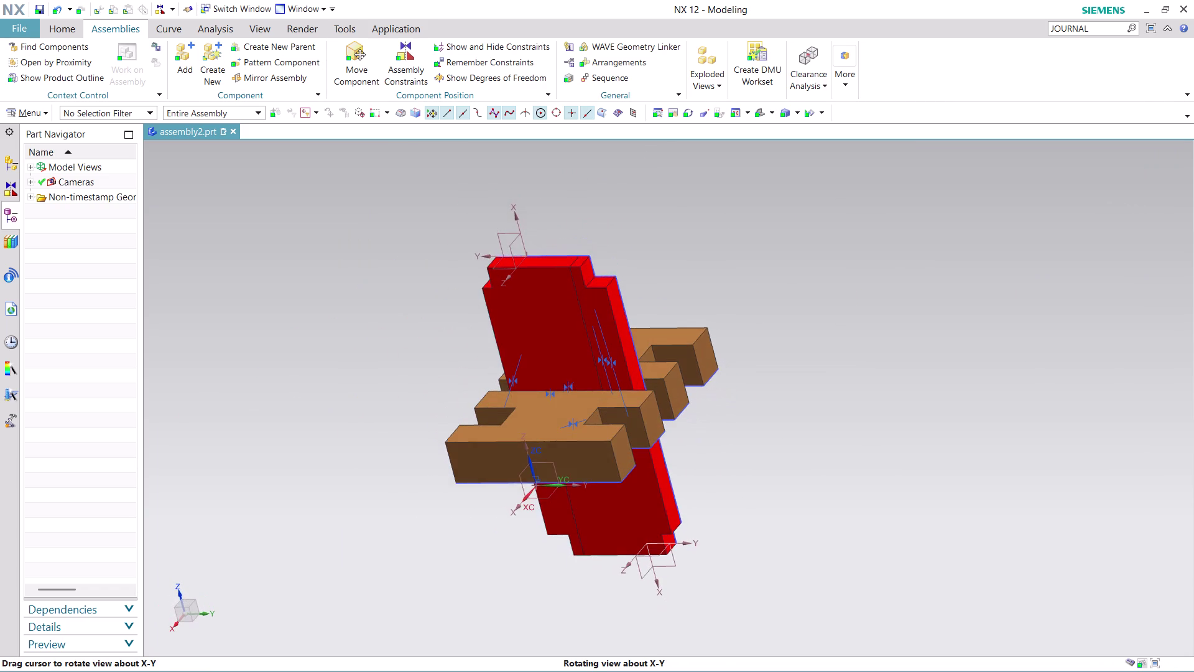
middle_drag(675, 614, 683, 627)
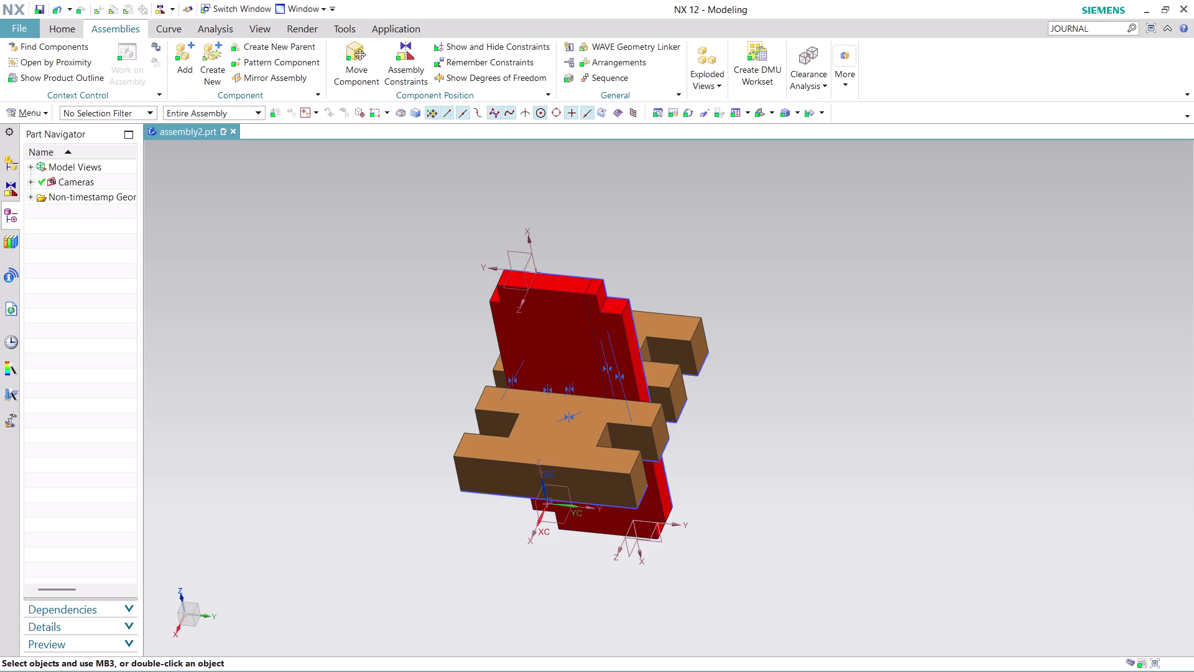
middle_drag(757, 483, 773, 450)
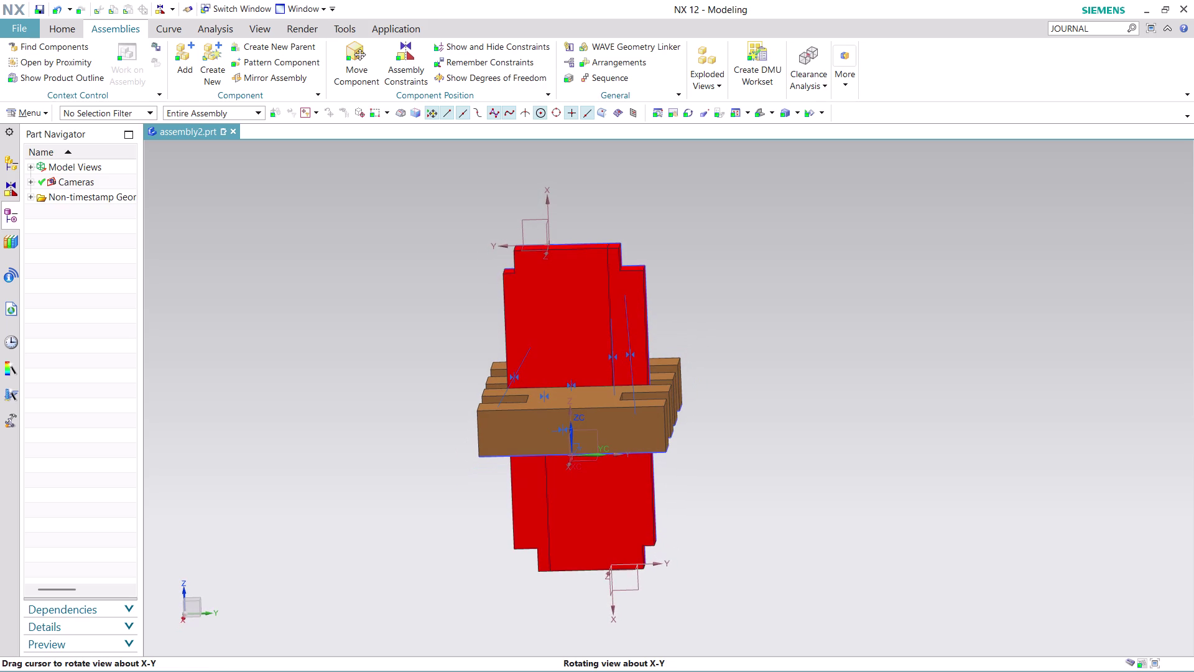
middle_drag(773, 451, 708, 434)
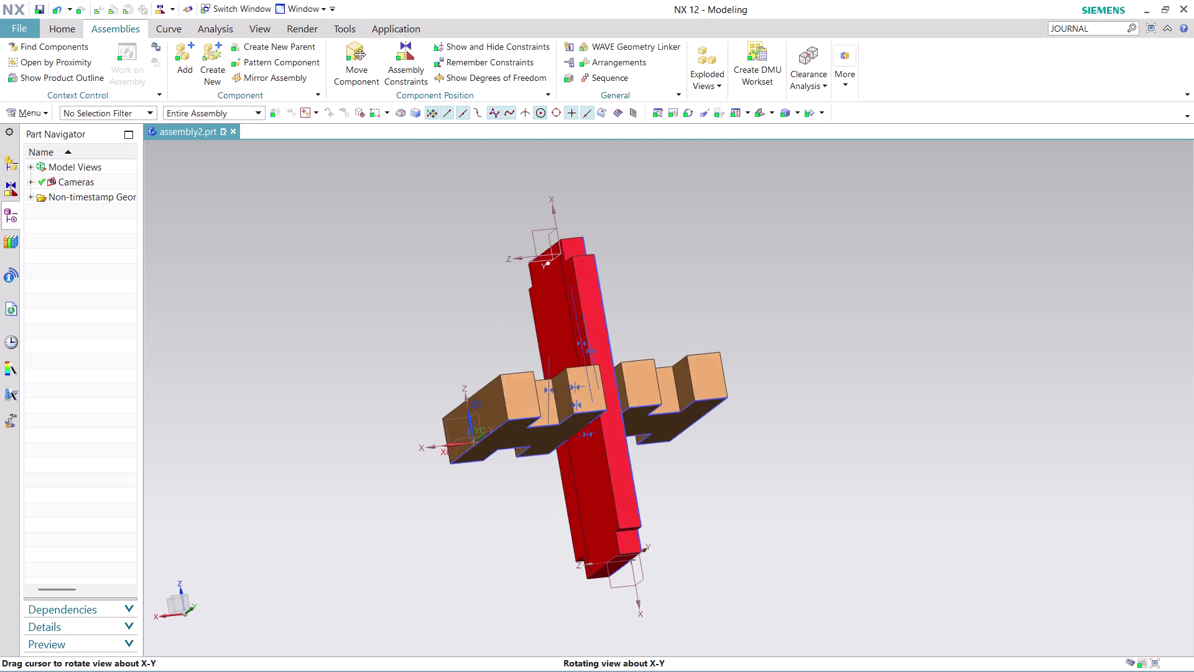
middle_drag(708, 434, 732, 427)
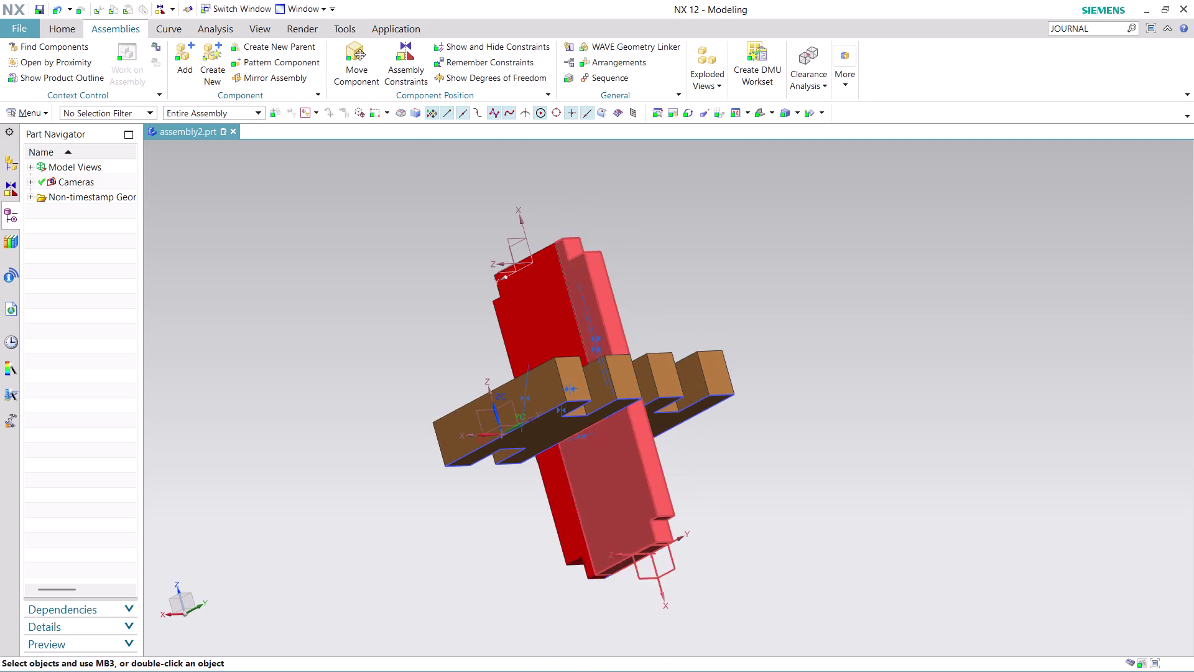
click(179, 61)
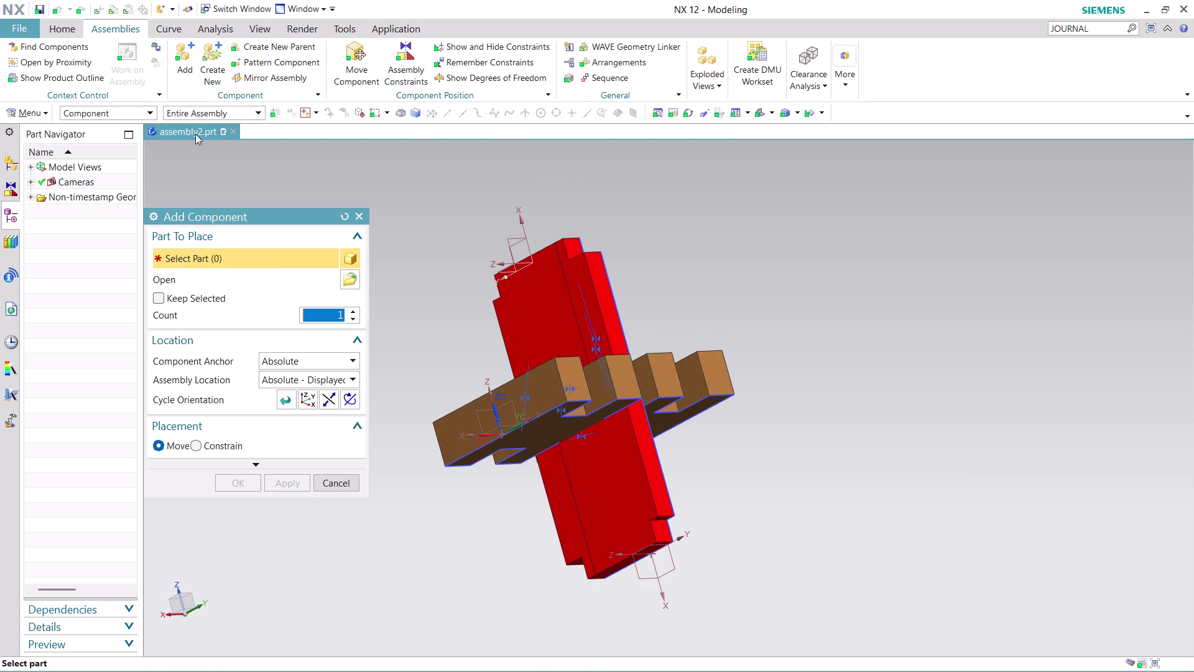
Load the ASSEMBLY 9 PART 2 yellow block part file.
click(347, 277)
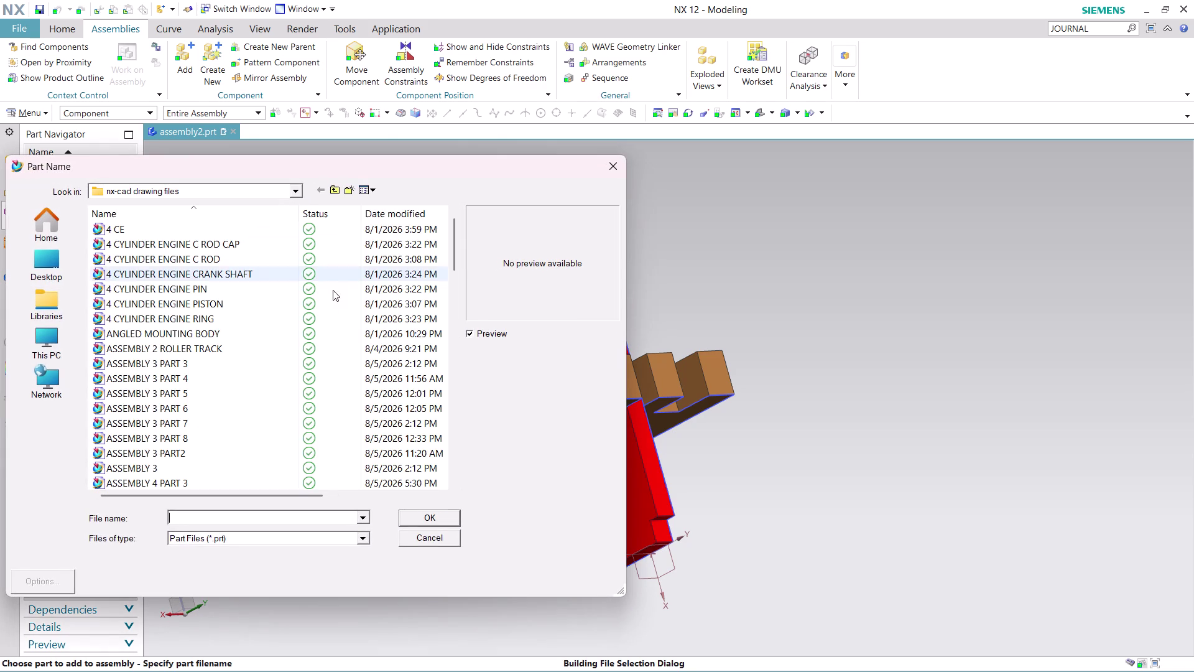
scroll(down, 3)
scroll(down, 3)
scroll(down, 3)
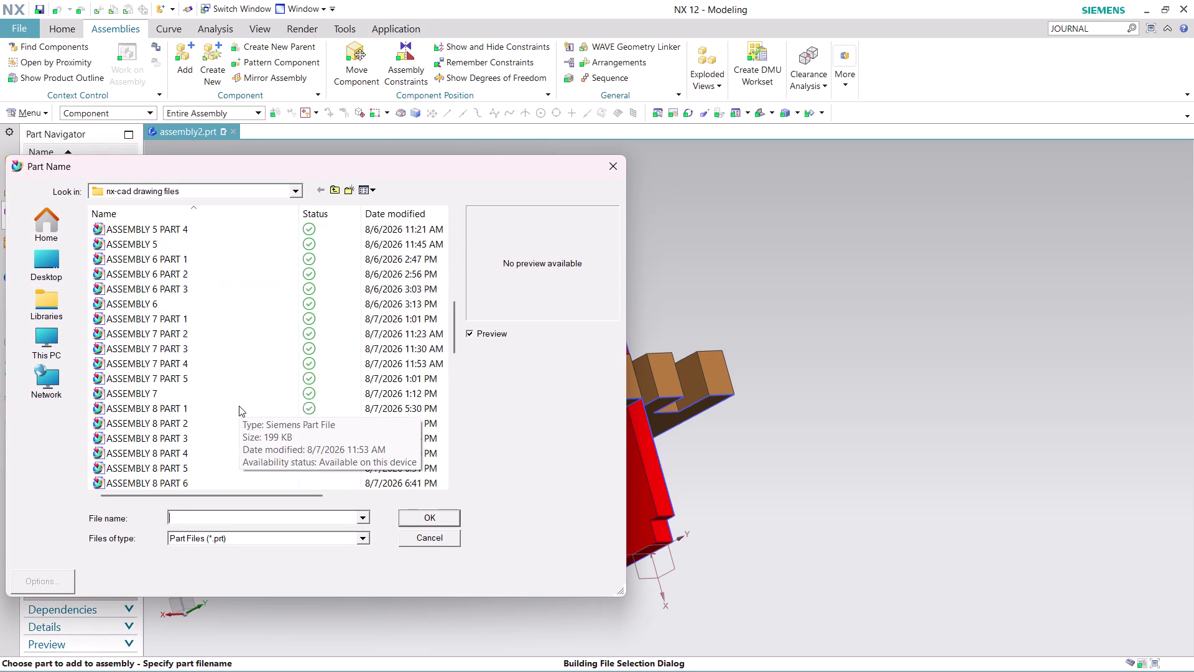
scroll(down, 3)
scroll(down, 3)
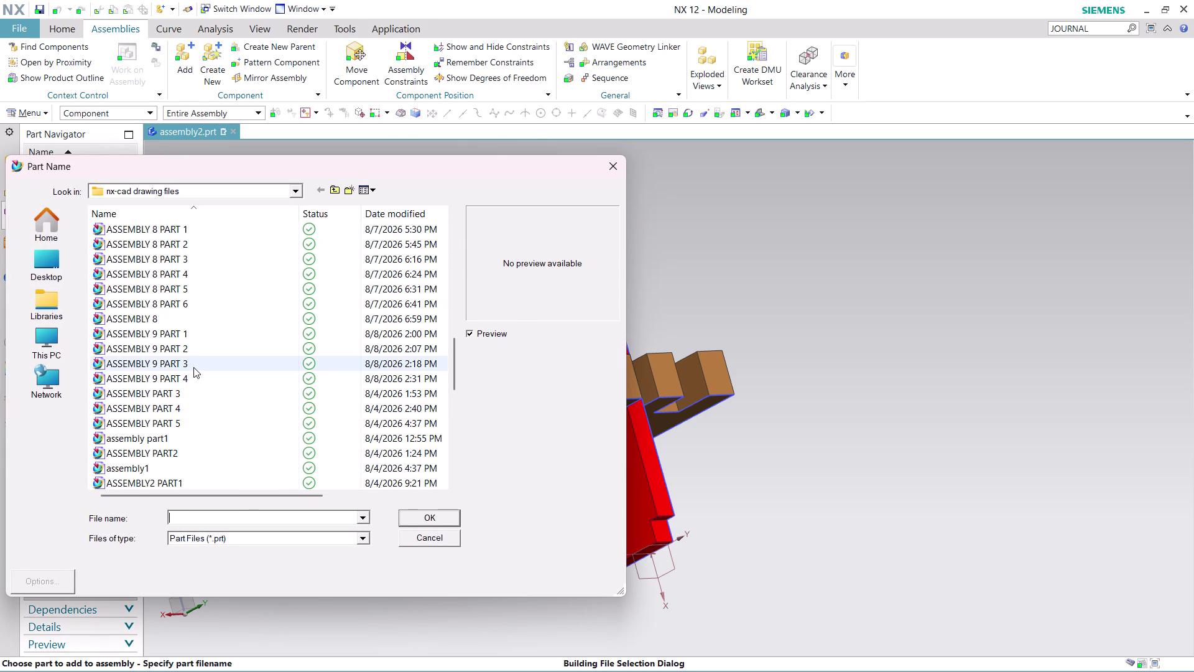
click(194, 367)
click(199, 347)
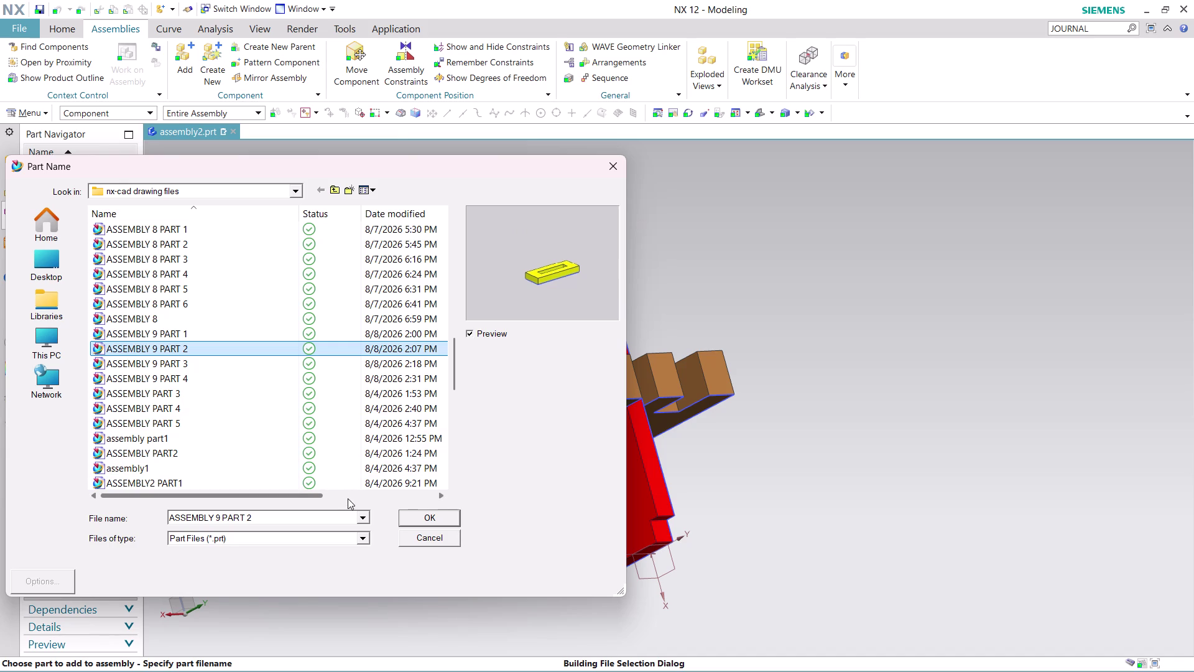
click(439, 516)
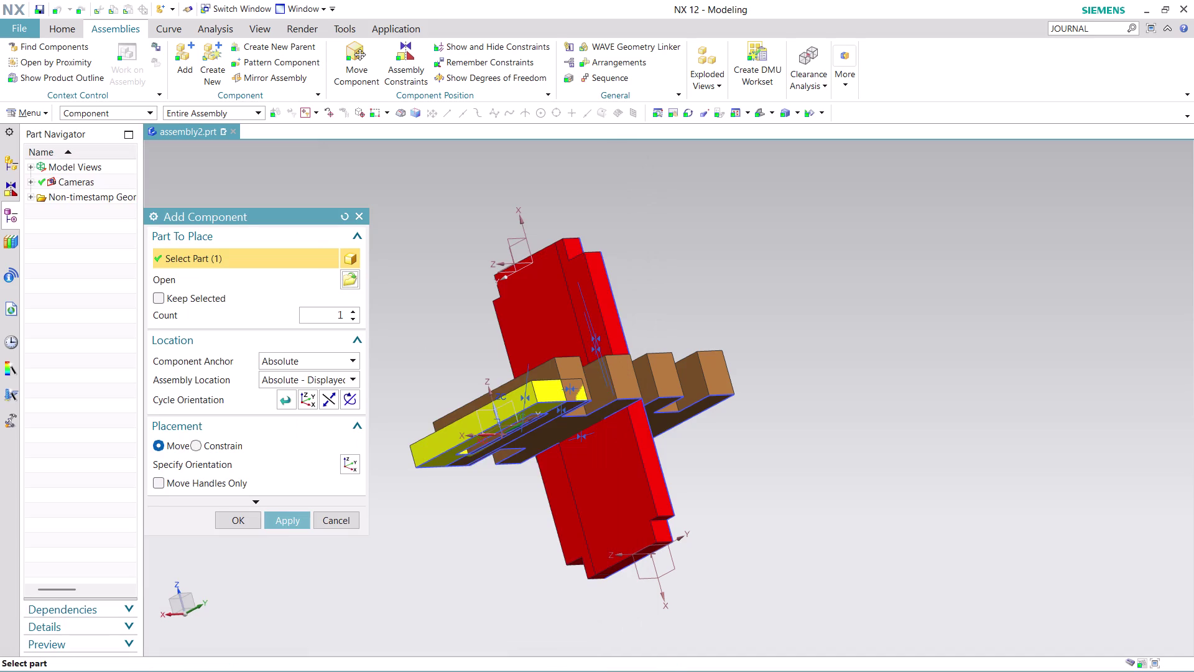
Place the block at Absolute - Work Part, lowered beneath the red brackets.
click(336, 379)
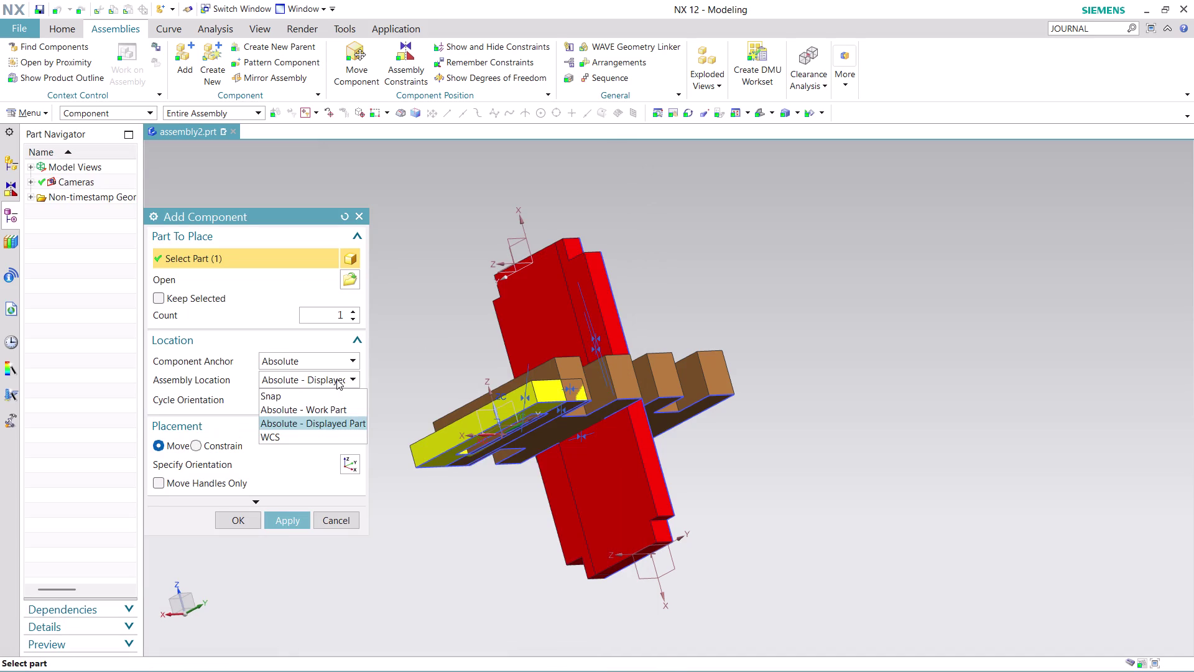
click(331, 405)
drag(482, 357, 513, 520)
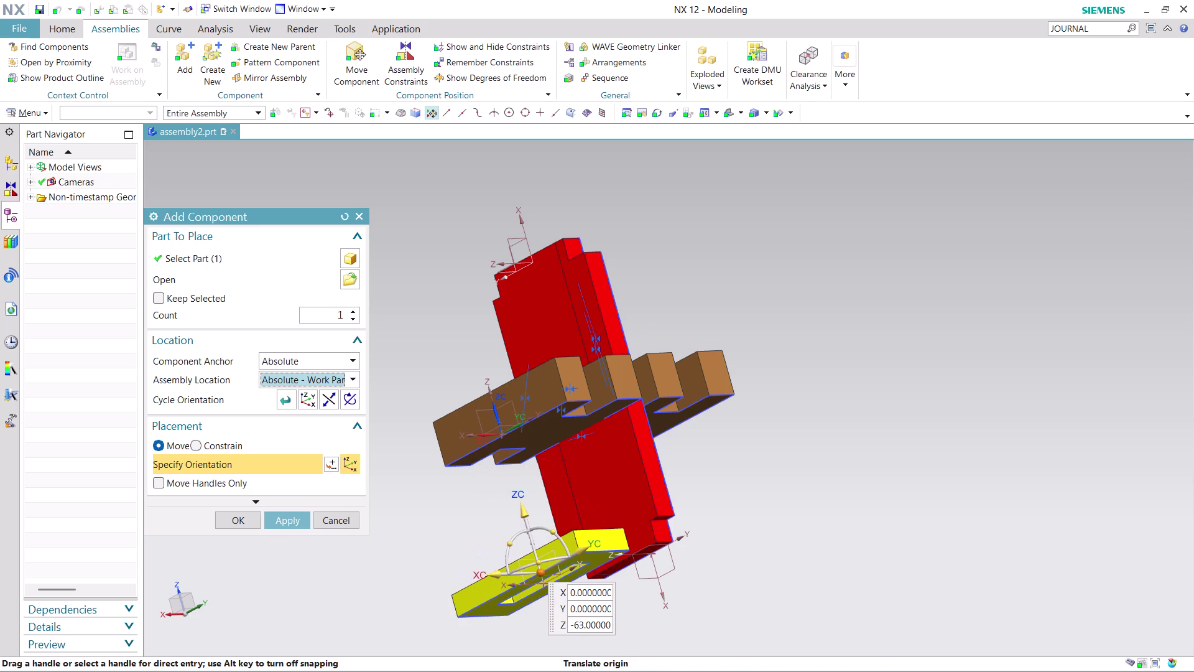
middle_drag(703, 508, 740, 543)
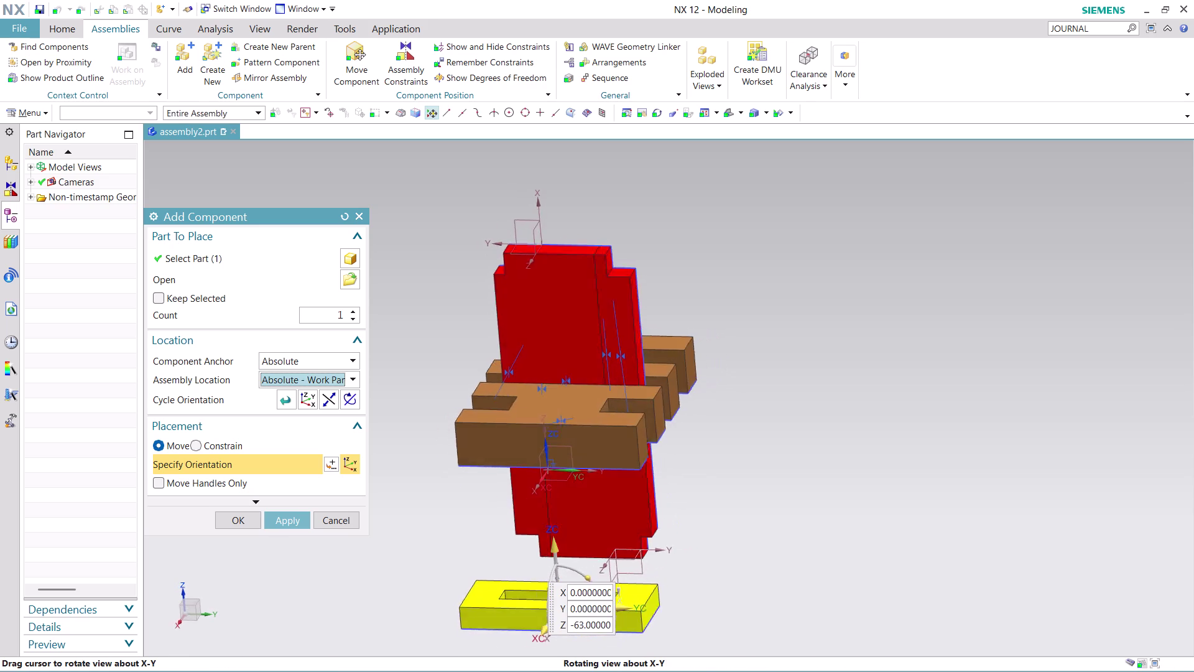
middle_drag(741, 543, 733, 539)
middle_click(733, 539)
scroll(down, 3)
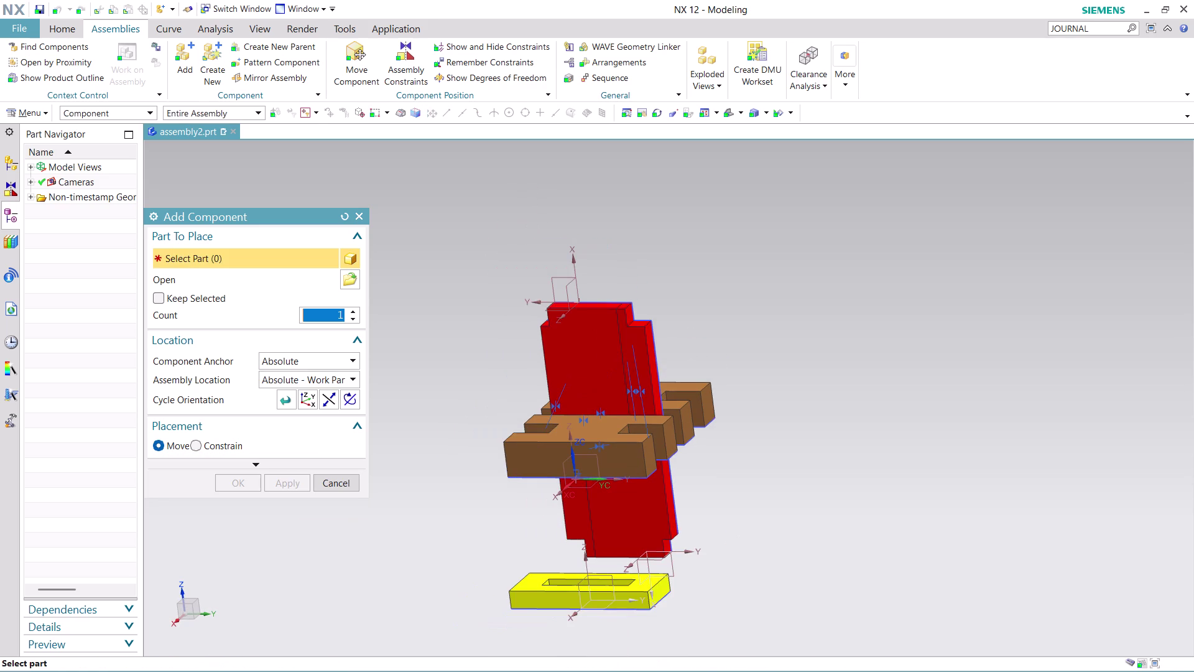
scroll(up, 3)
scroll(down, 3)
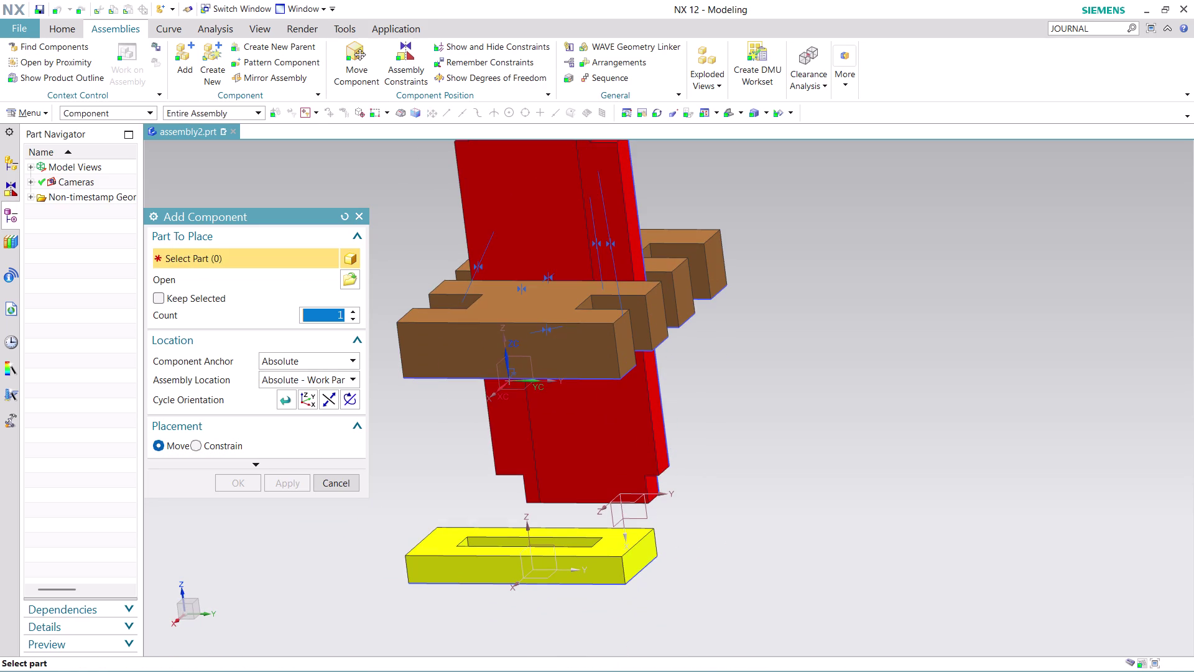
Reset Assembly Location to Absolute - Displayed Part and close Add Component.
click(351, 377)
click(328, 422)
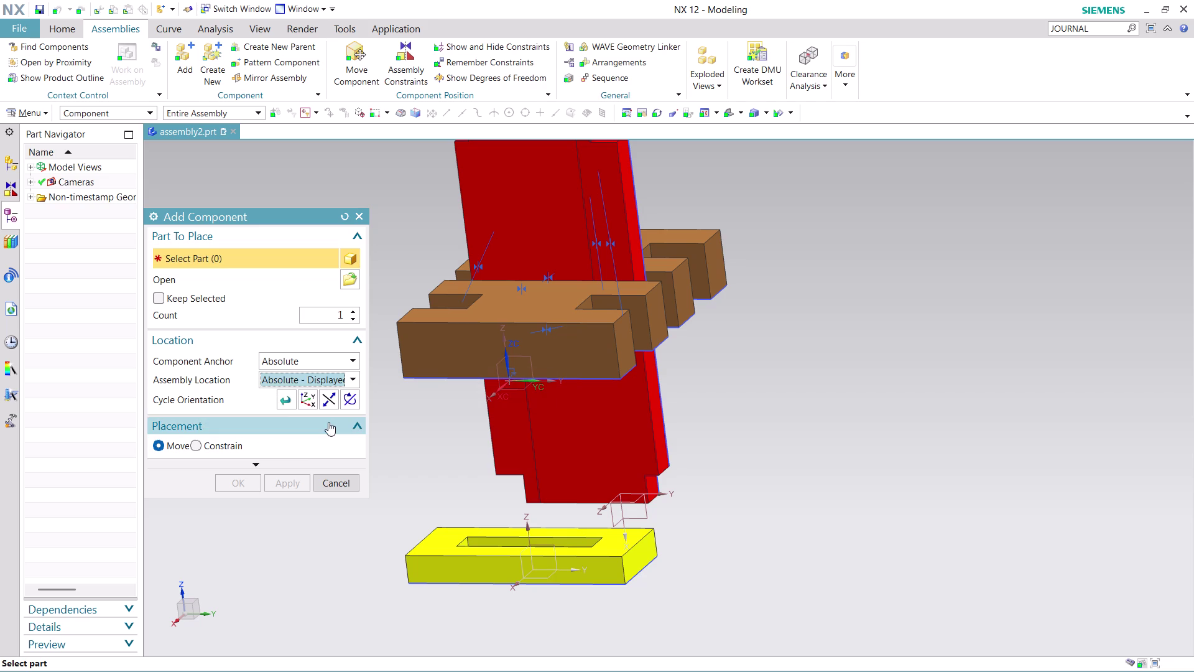
click(331, 482)
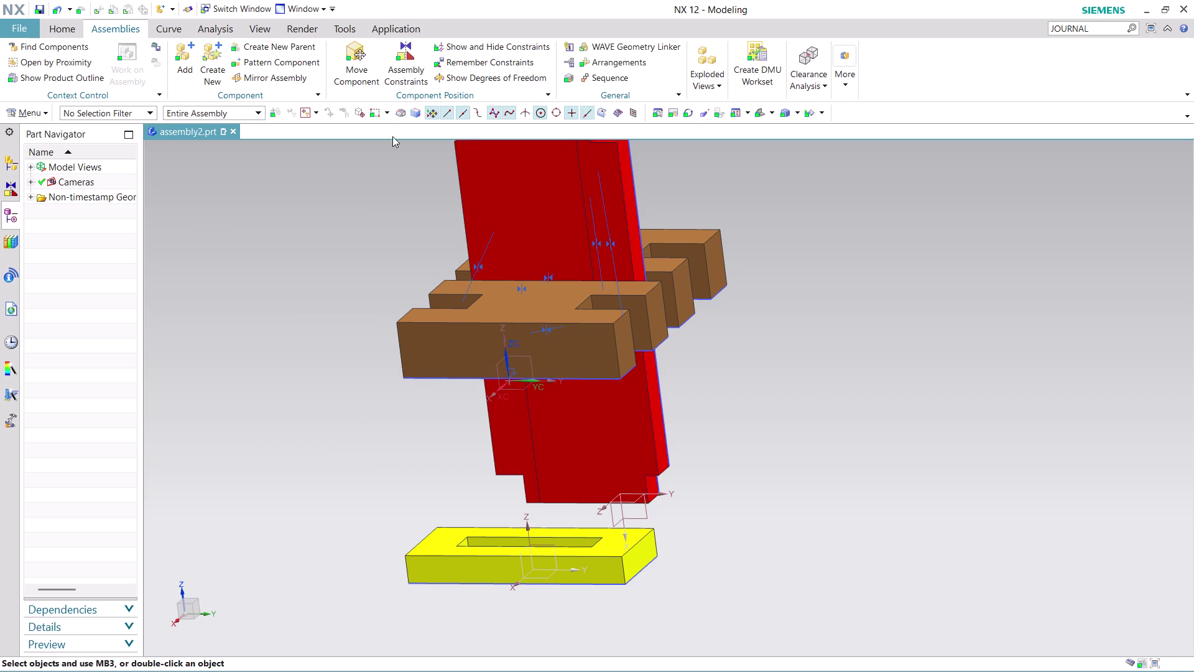
Rotate the yellow base block a half turn about its vertical axis.
click(350, 72)
click(563, 555)
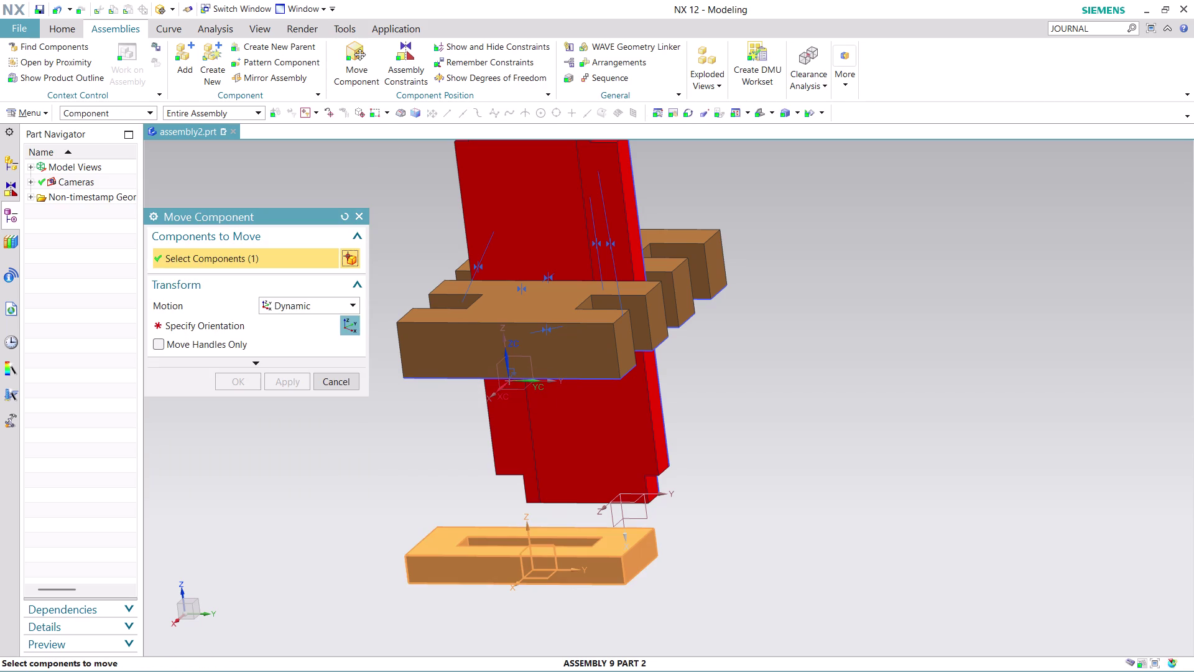
click(345, 328)
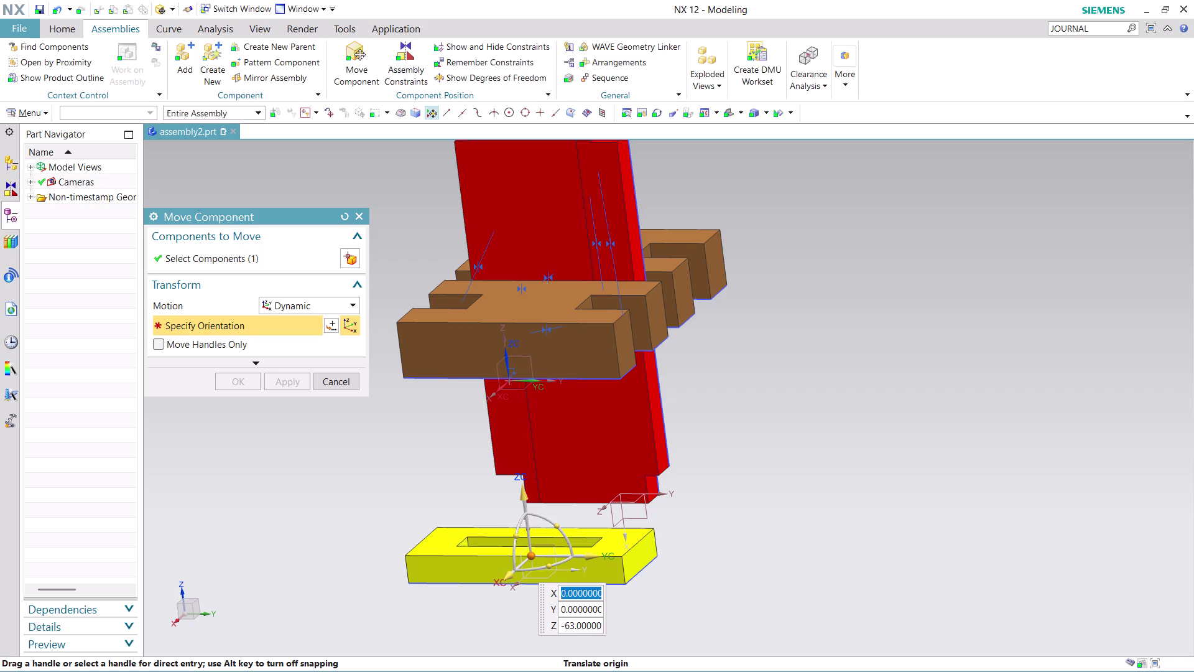
drag(542, 564, 729, 454)
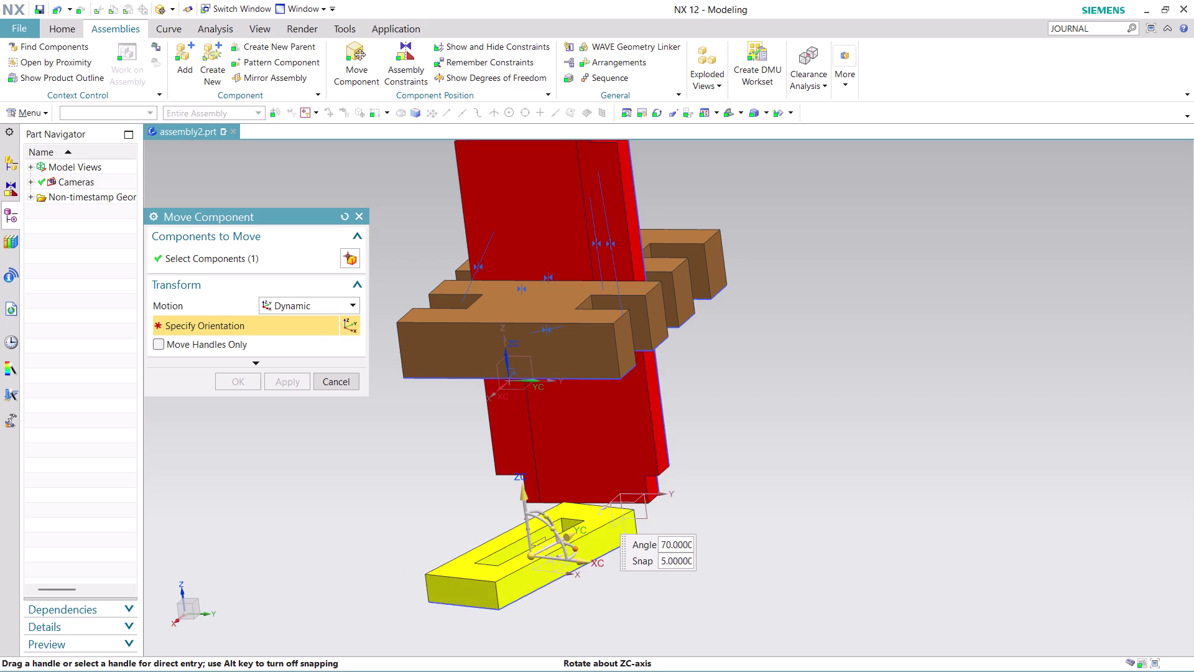
drag(729, 454, 641, 520)
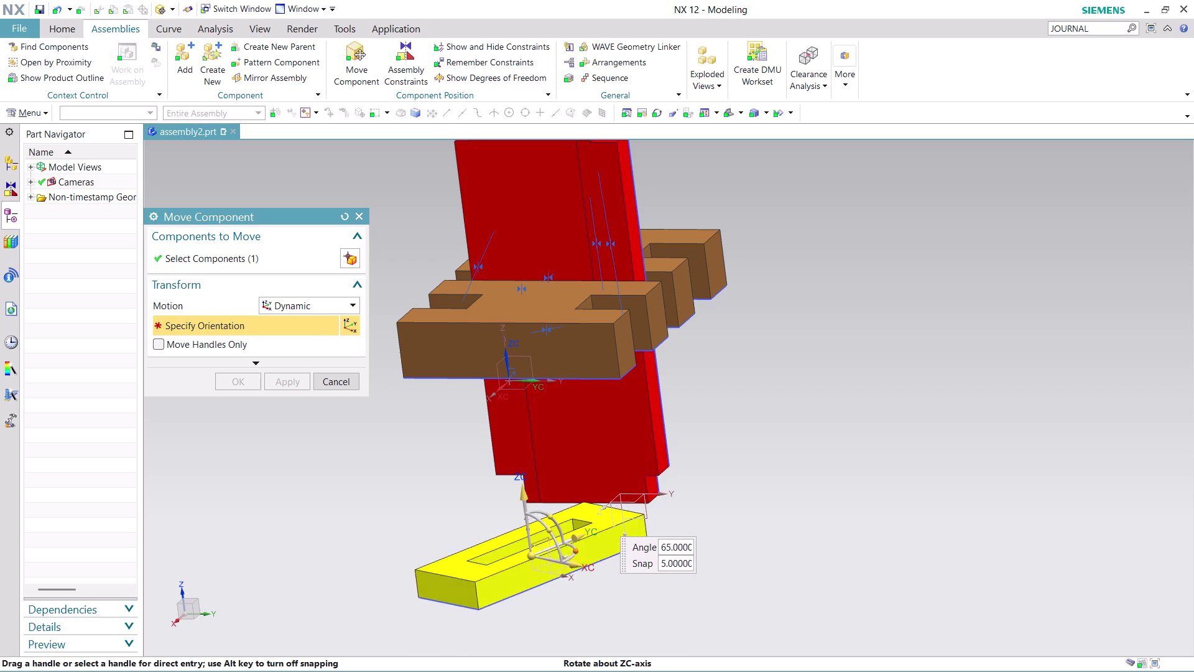
drag(641, 520, 311, 402)
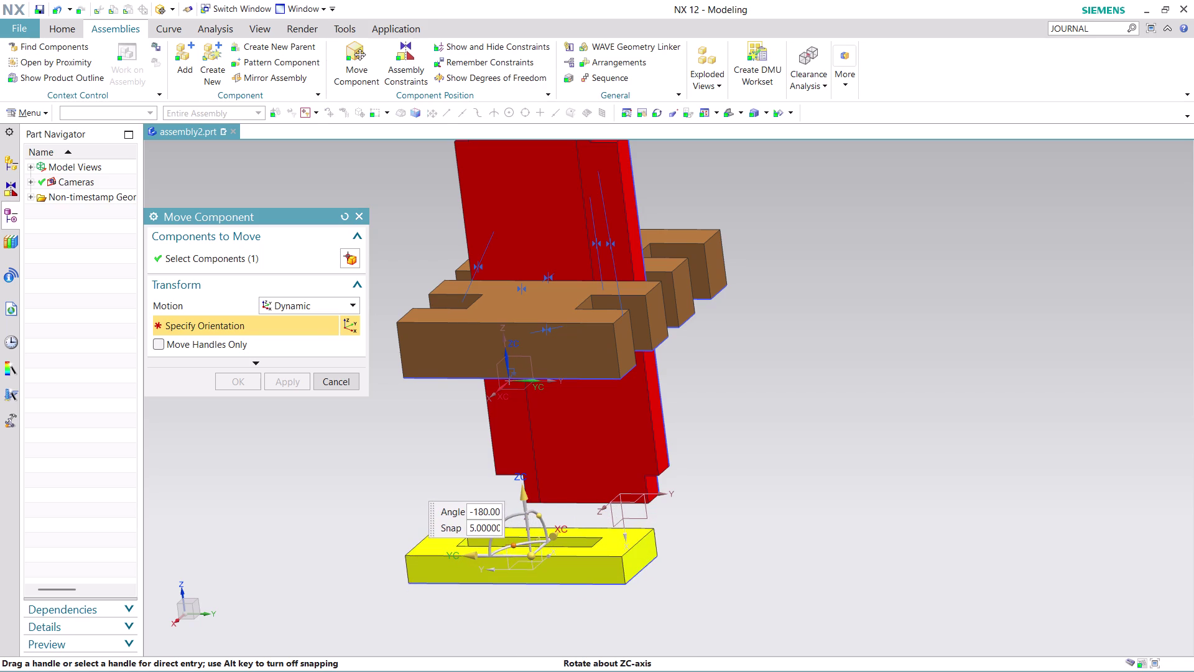
drag(311, 402, 311, 398)
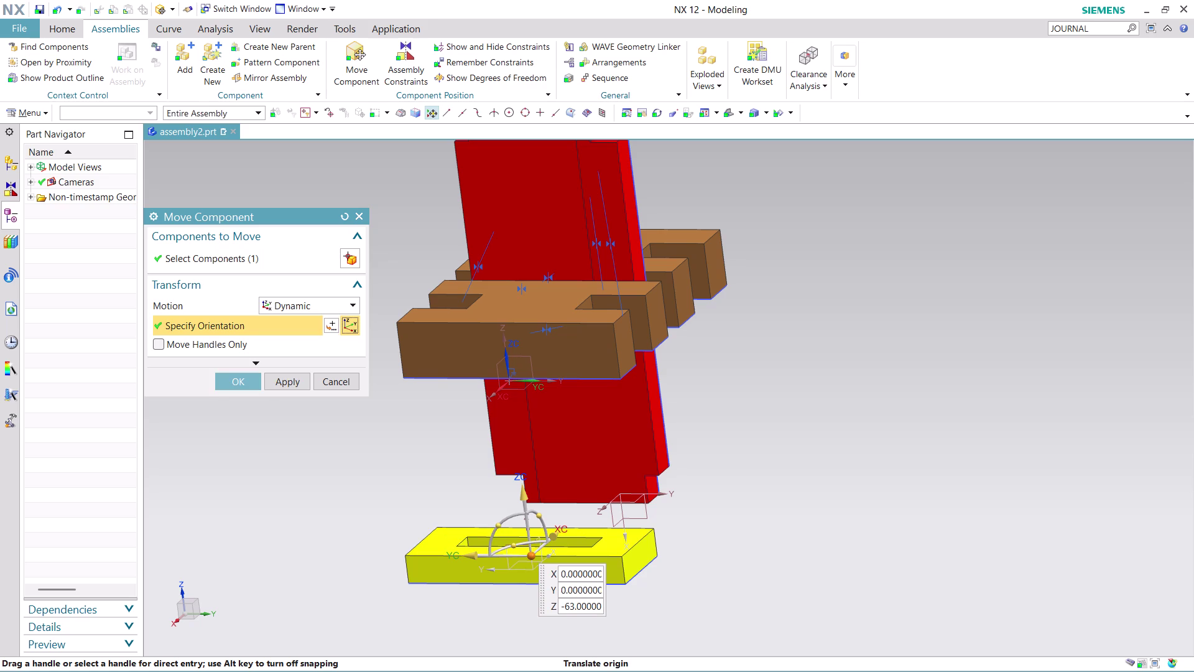
Slide the yellow block under the red brackets and confirm the move.
drag(554, 535, 606, 485)
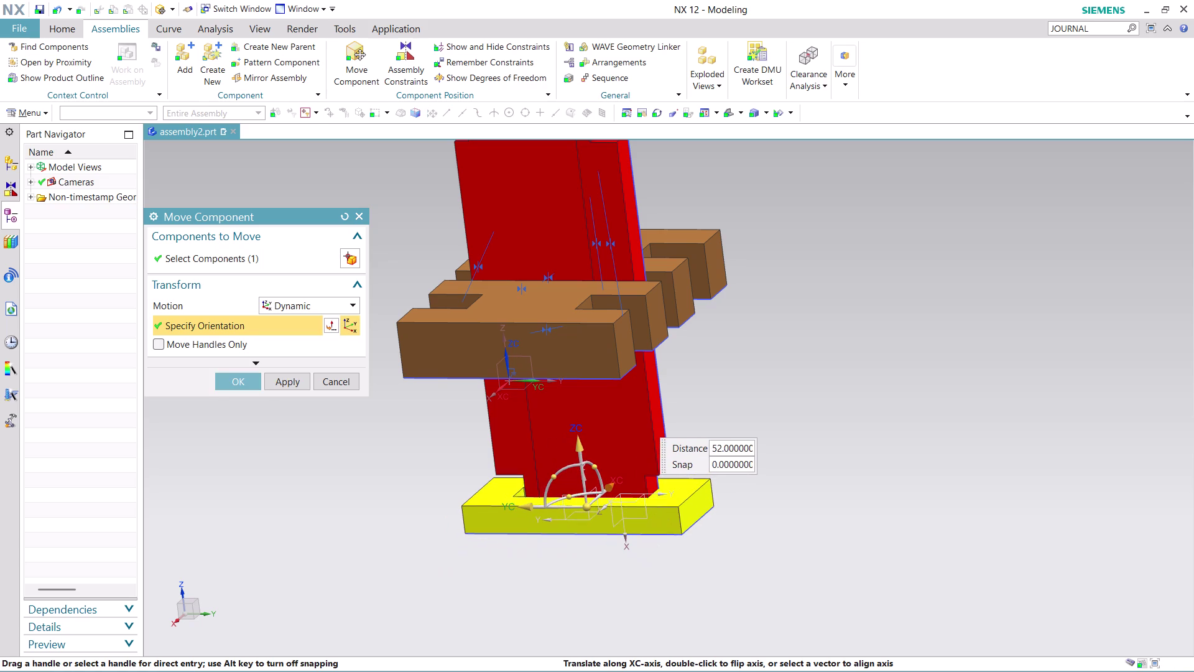
drag(607, 486, 612, 484)
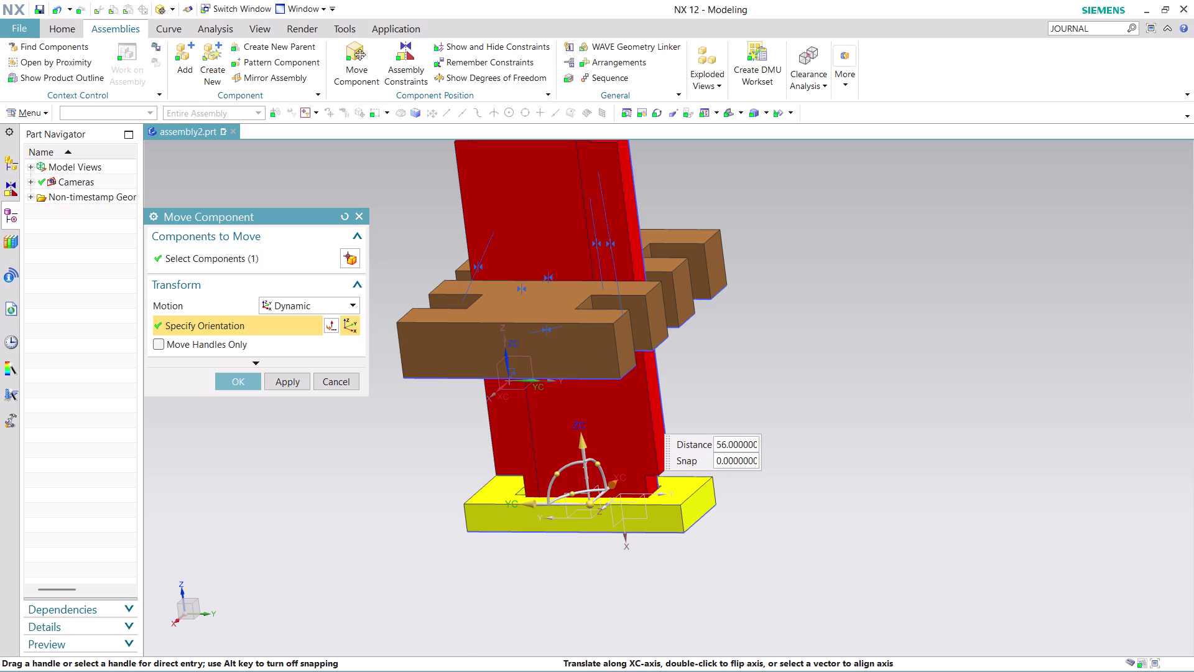
drag(611, 484, 611, 486)
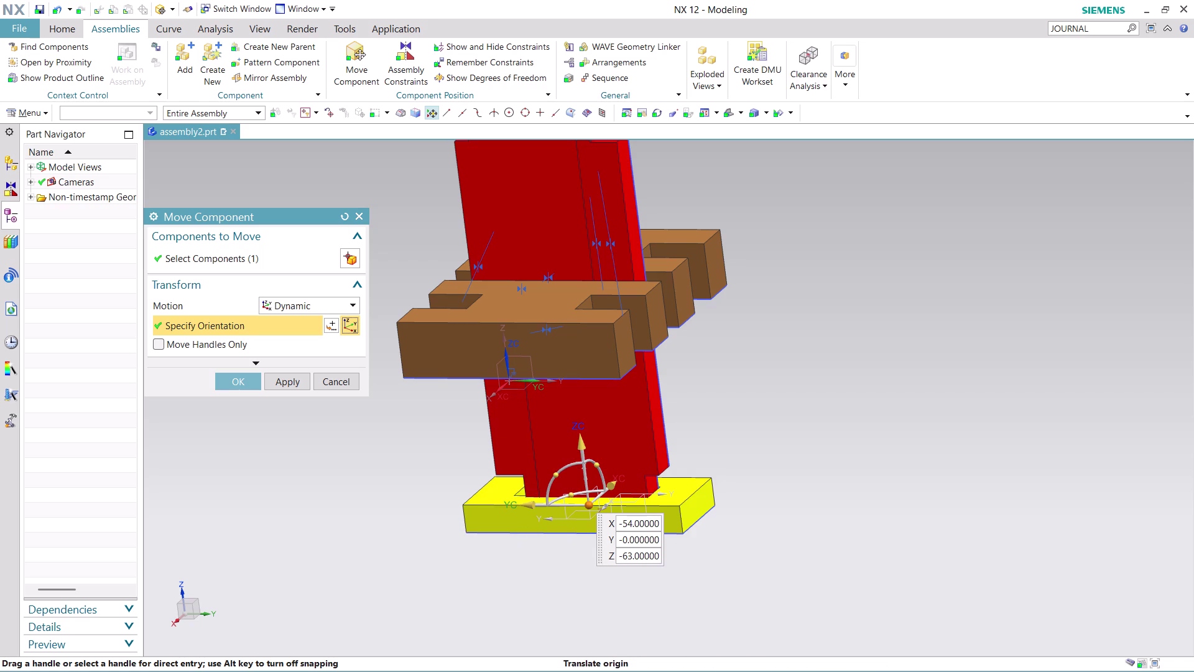
click(244, 384)
scroll(down, 3)
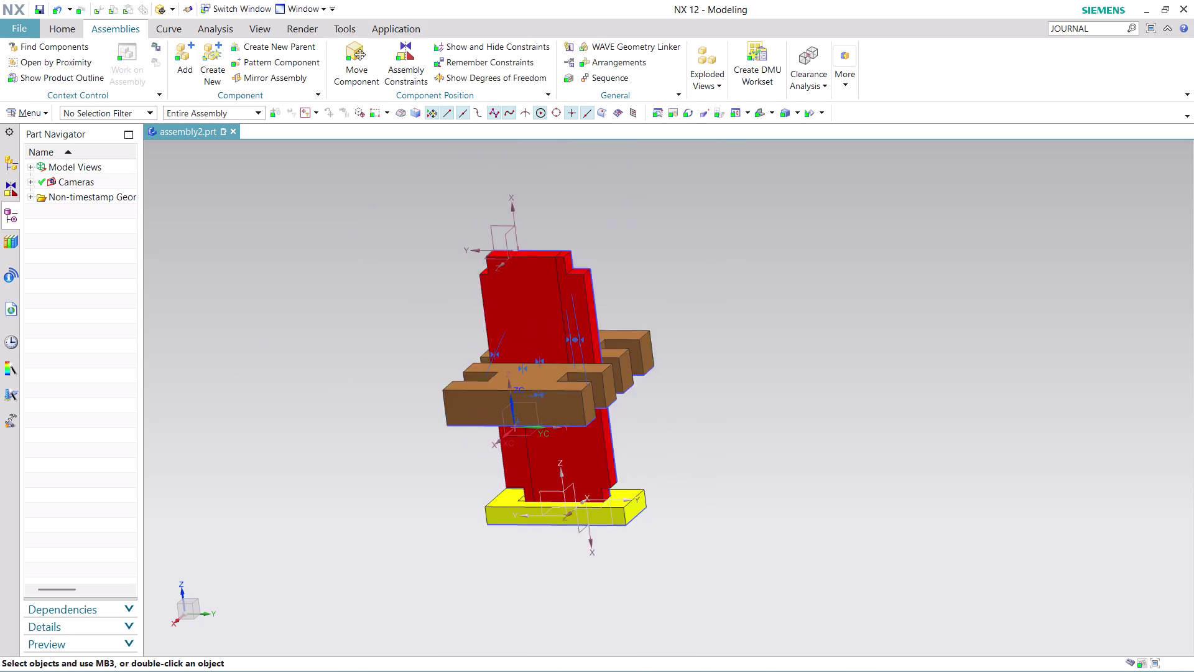
Orbit around the yellow base to view its slot and the brackets.
scroll(down, 3)
scroll(up, 3)
middle_drag(754, 517, 788, 498)
scroll(up, 3)
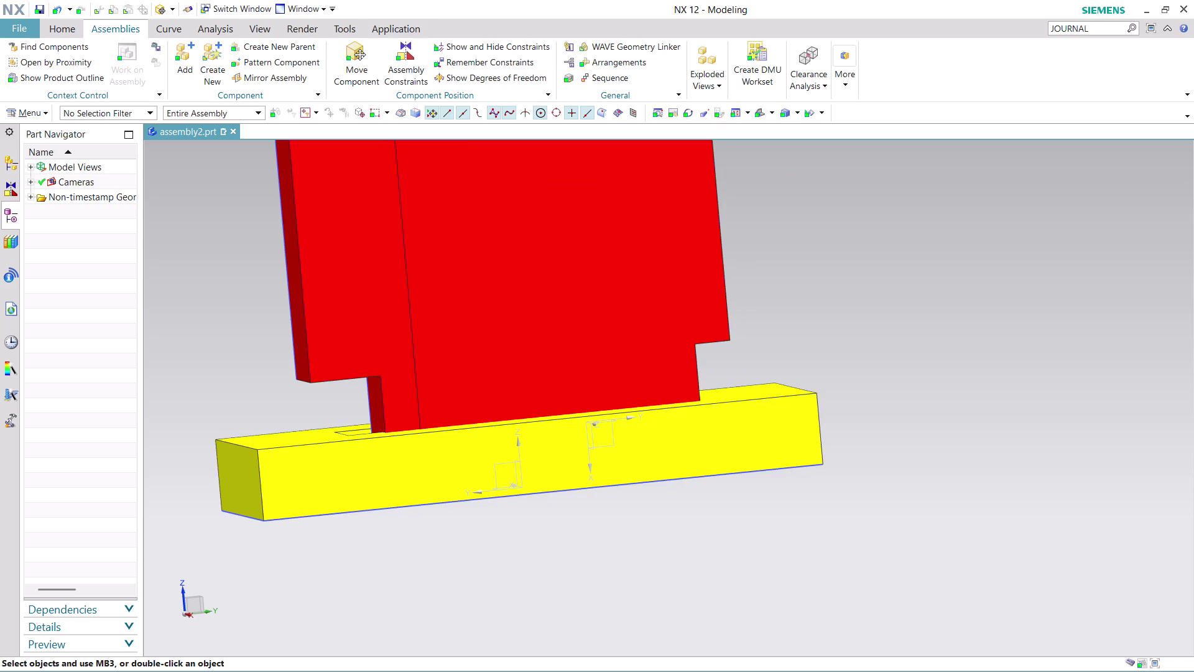
scroll(down, 3)
scroll(up, 3)
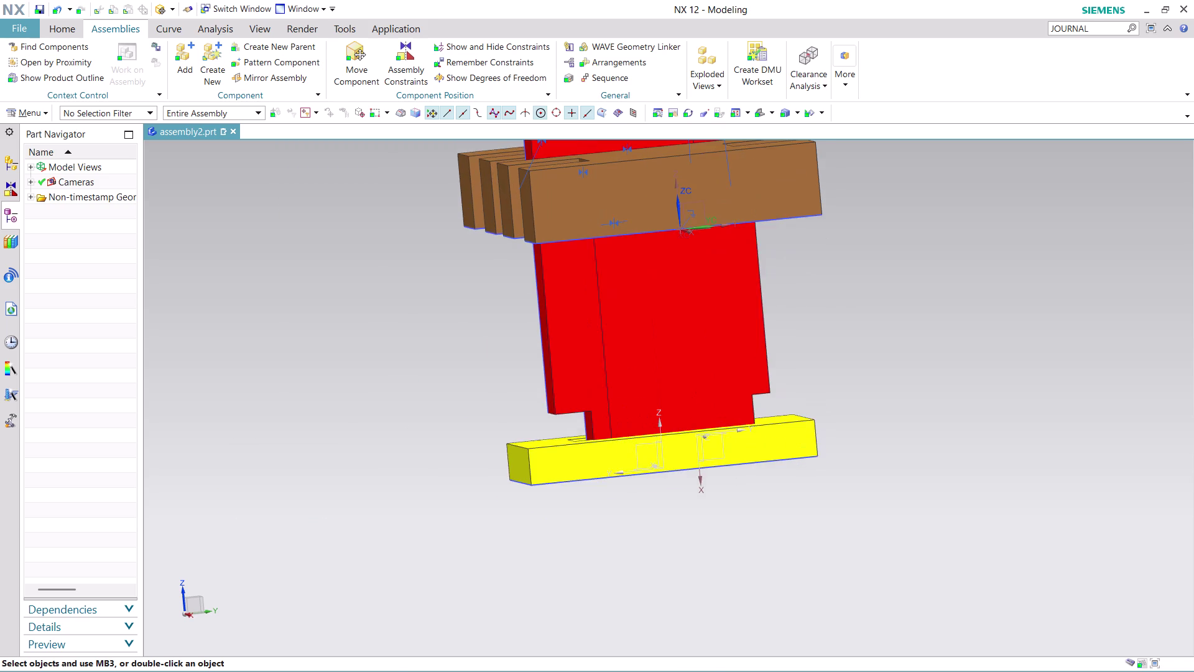
scroll(down, 3)
scroll(up, 3)
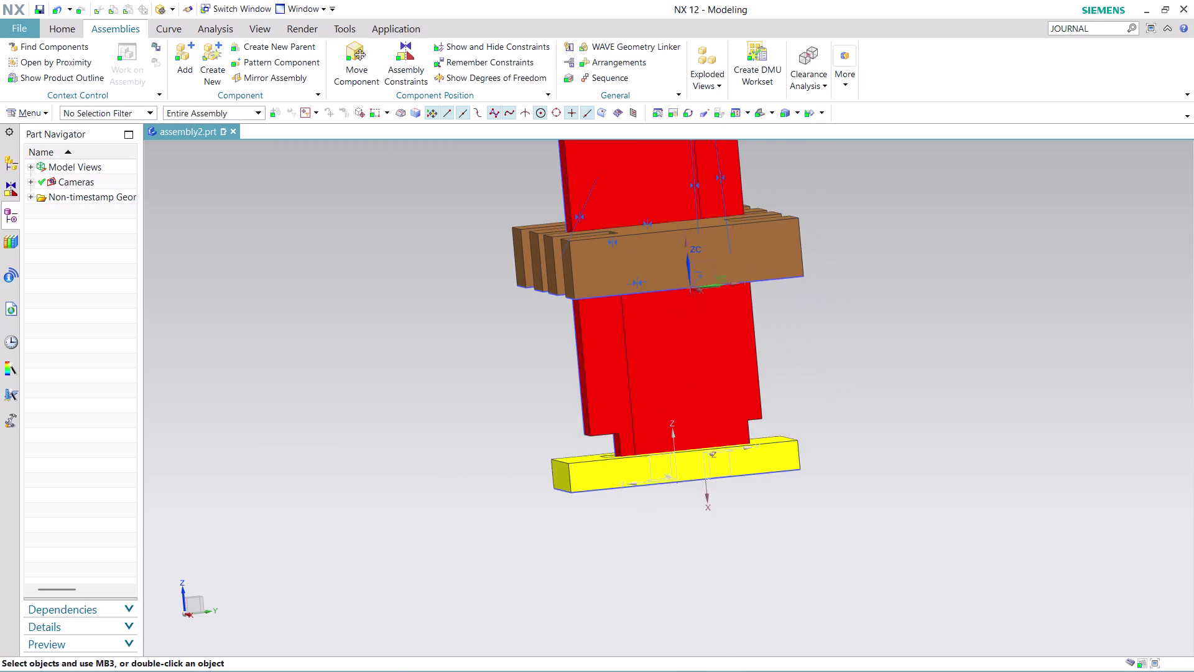
scroll(up, 3)
middle_drag(775, 419, 748, 361)
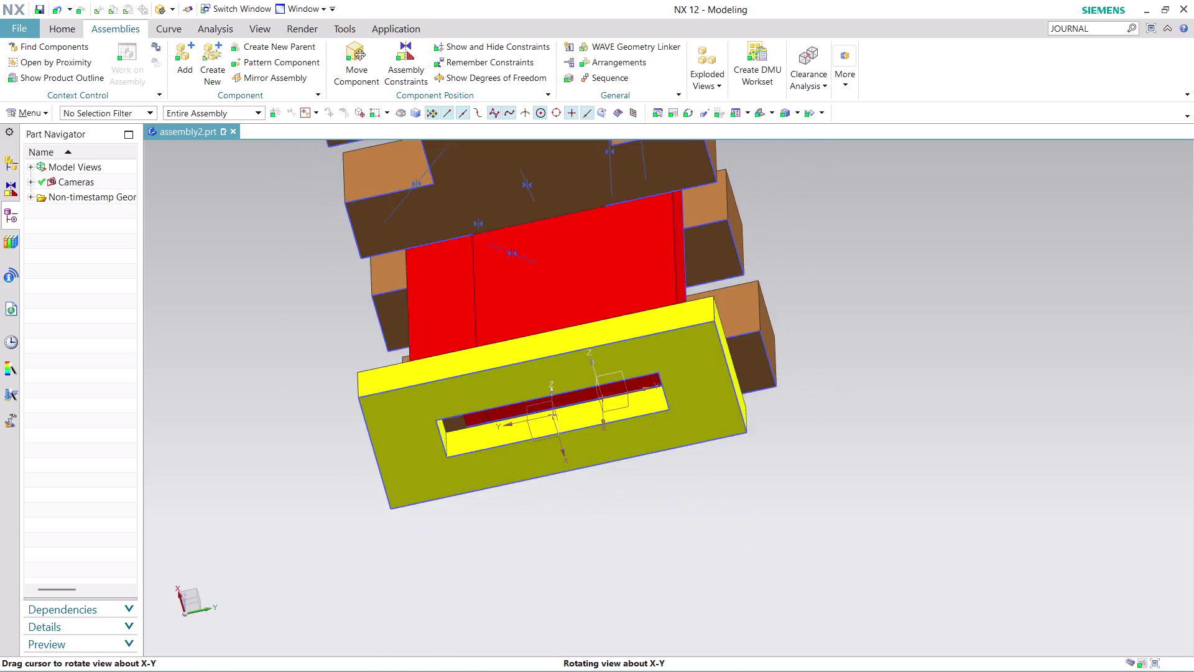
middle_drag(748, 361, 761, 412)
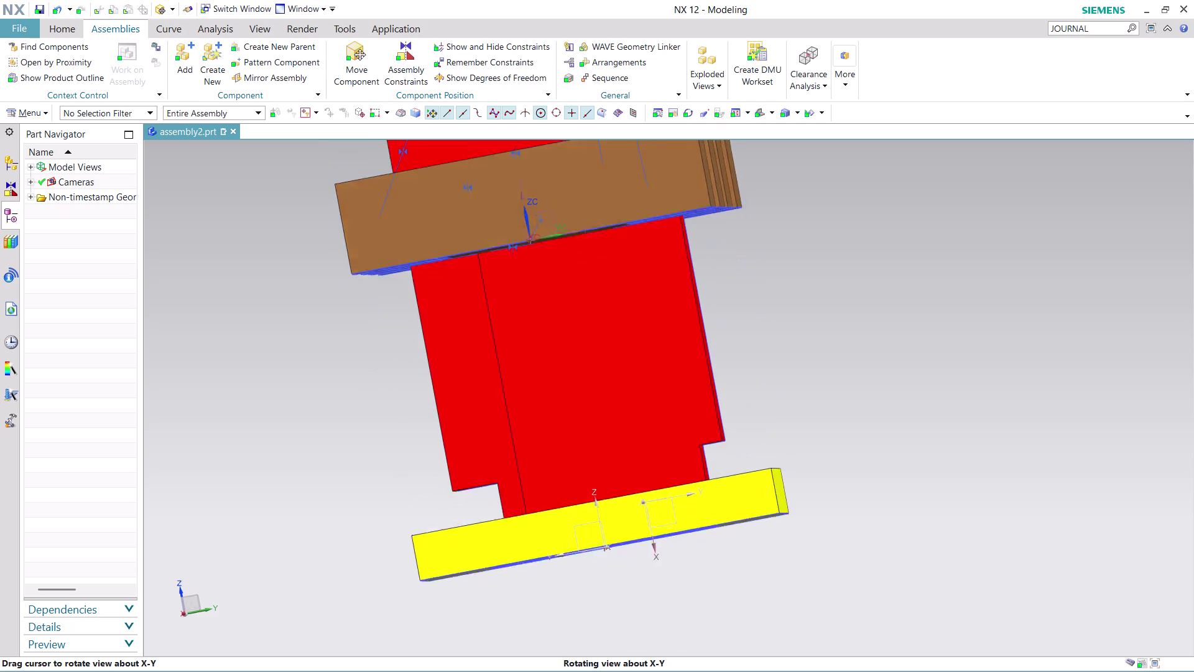
middle_drag(762, 411, 765, 425)
Look up at the base's underside slot, then start an assembly constraint.
scroll(up, 3)
scroll(down, 3)
scroll(down, 3)
scroll(up, 3)
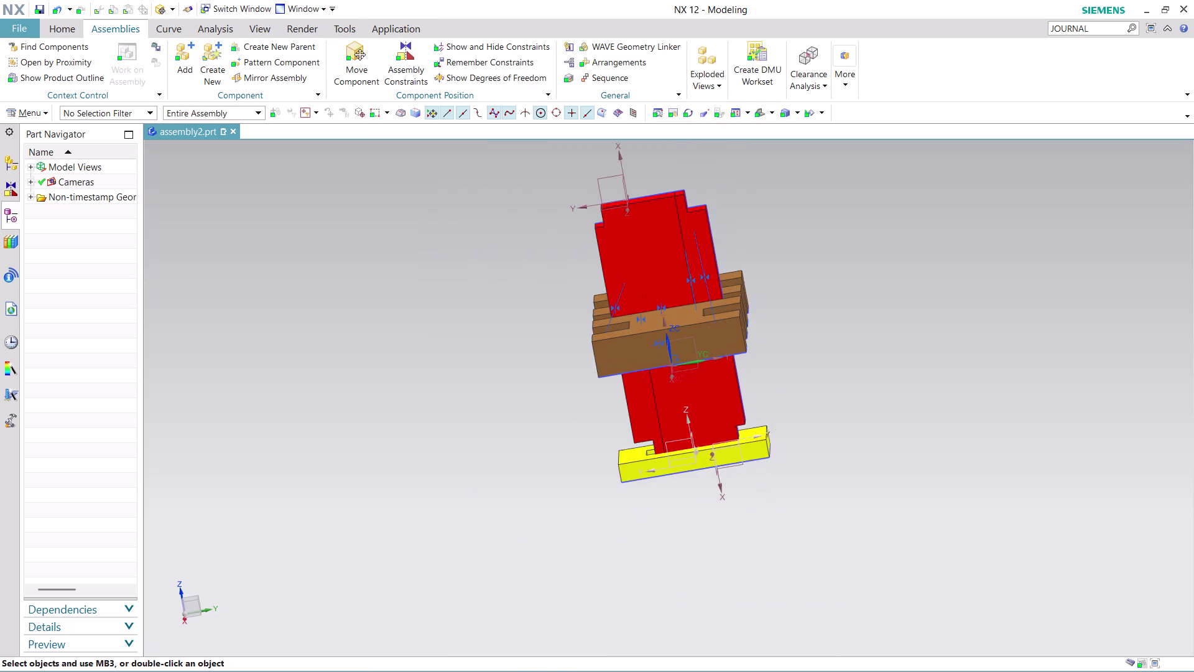
scroll(up, 3)
middle_drag(742, 418, 740, 382)
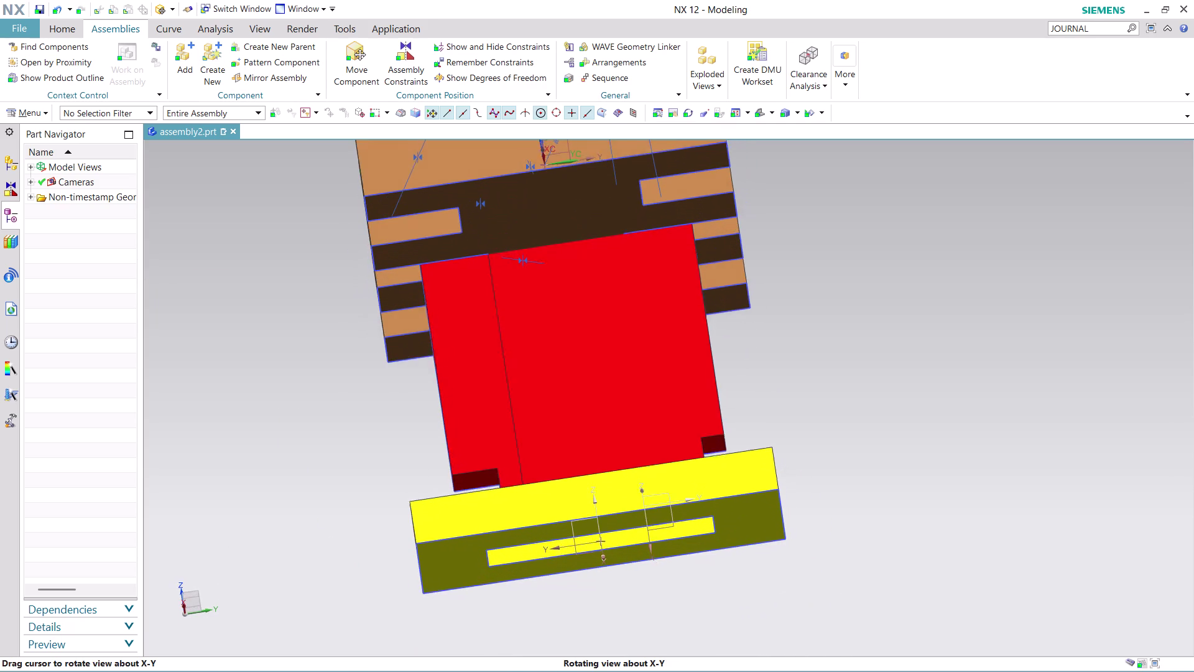
middle_drag(739, 381, 737, 374)
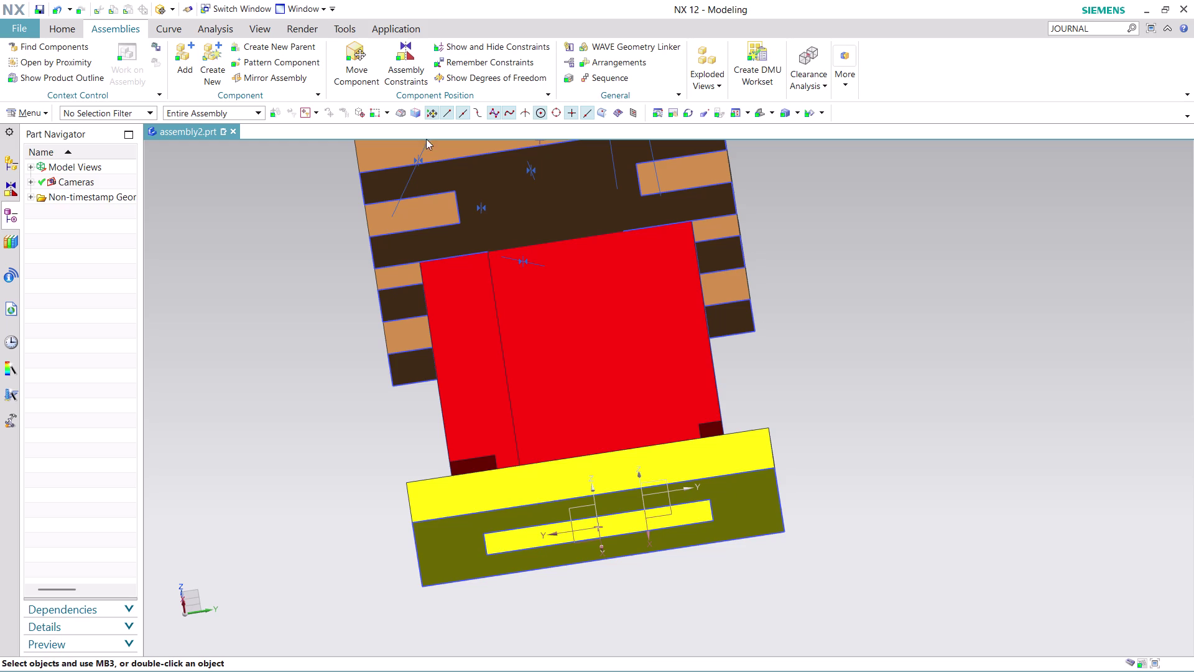
click(407, 48)
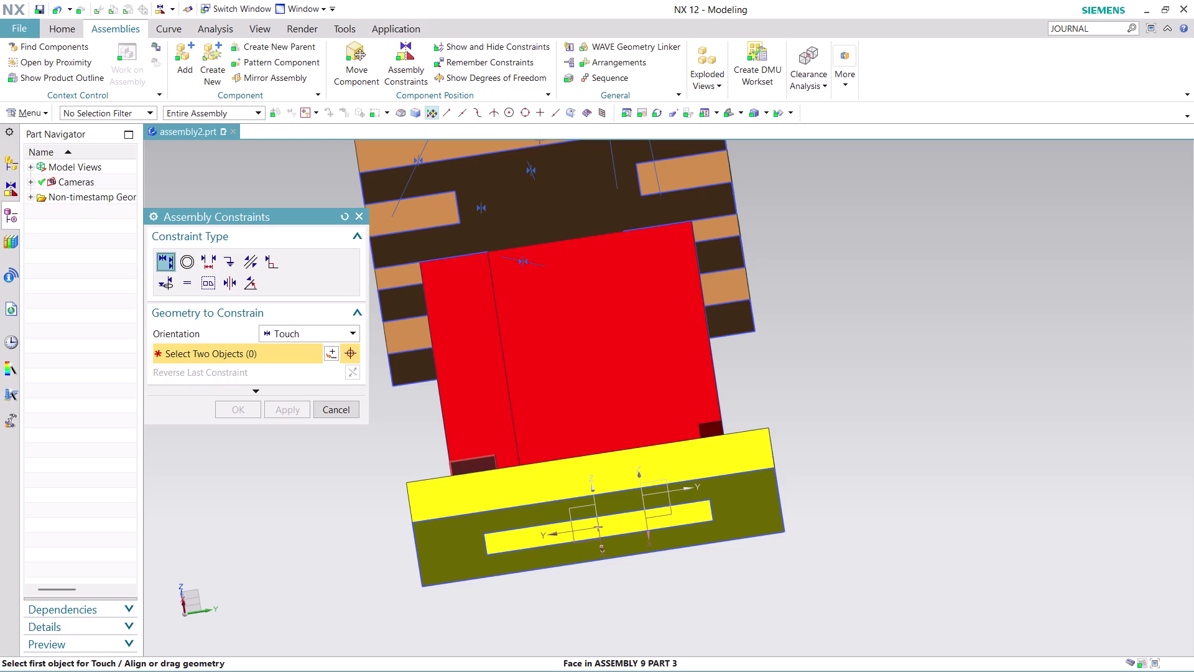
Touch-align a face of the yellow base with a face of the red bracket.
middle_drag(792, 389, 797, 408)
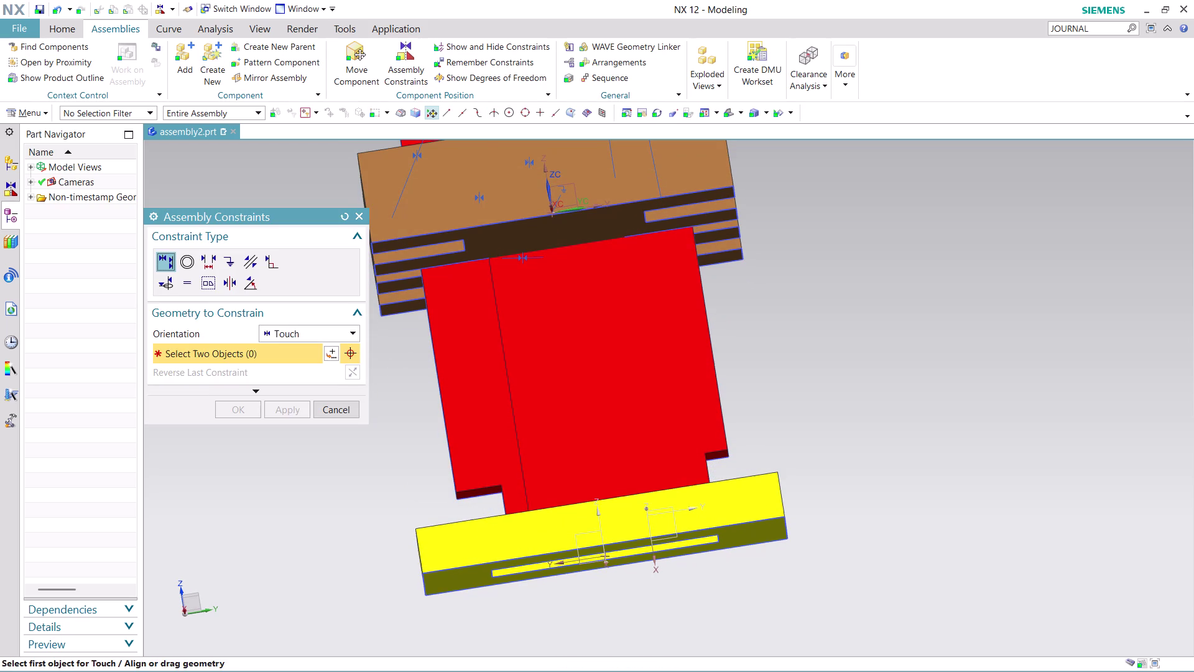
scroll(up, 3)
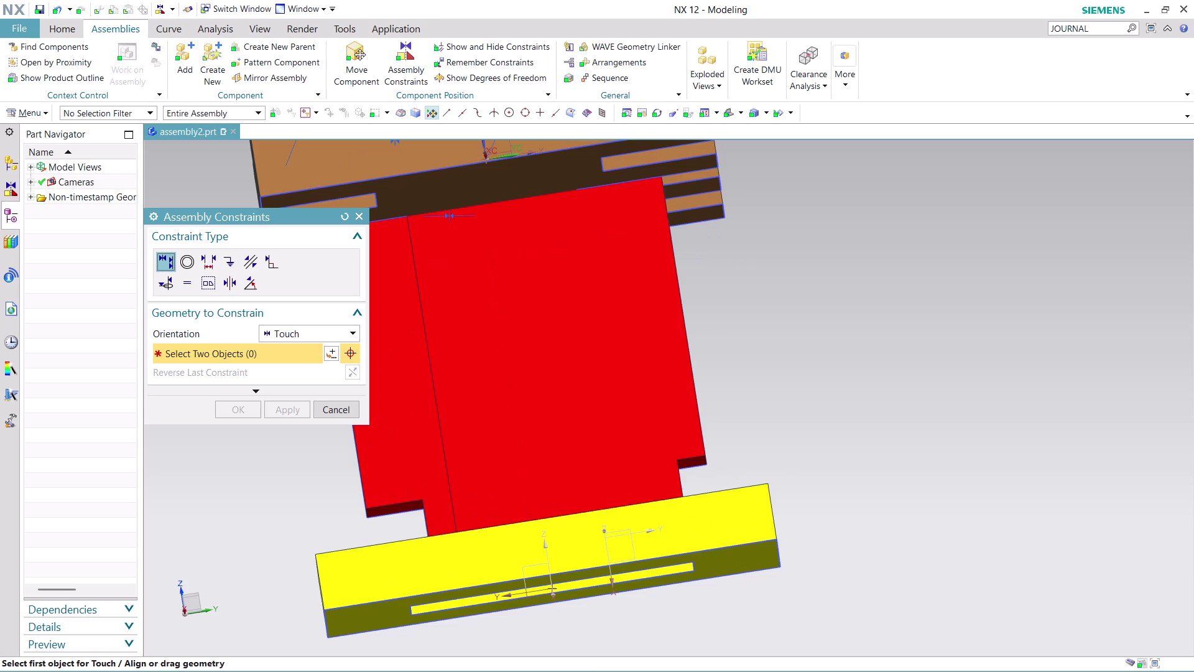
middle_drag(307, 494, 322, 471)
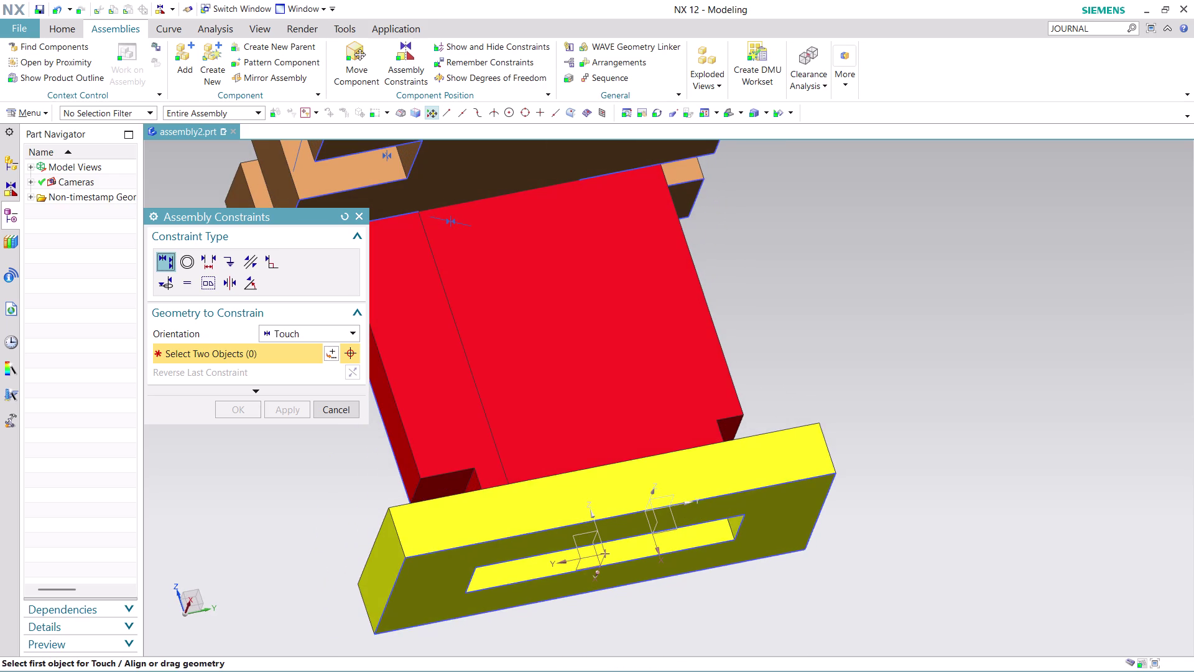
click(440, 484)
middle_drag(839, 358, 844, 402)
click(419, 551)
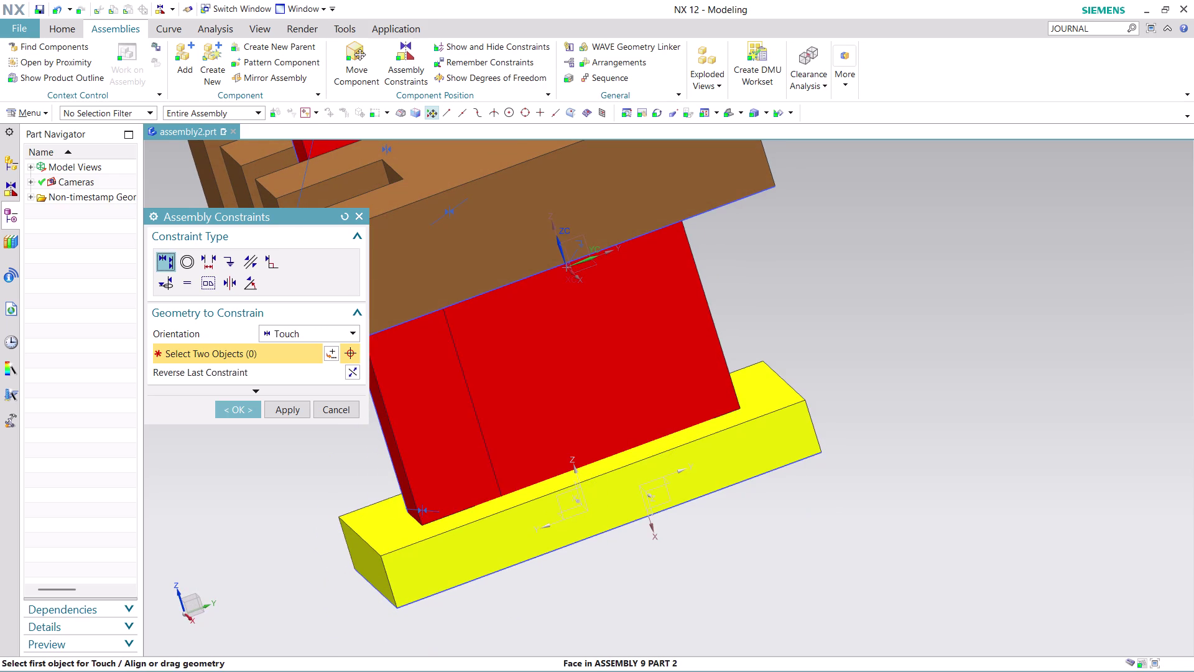
Add a second touch constraint between two matching faces at the base's slot.
middle_drag(601, 576, 563, 515)
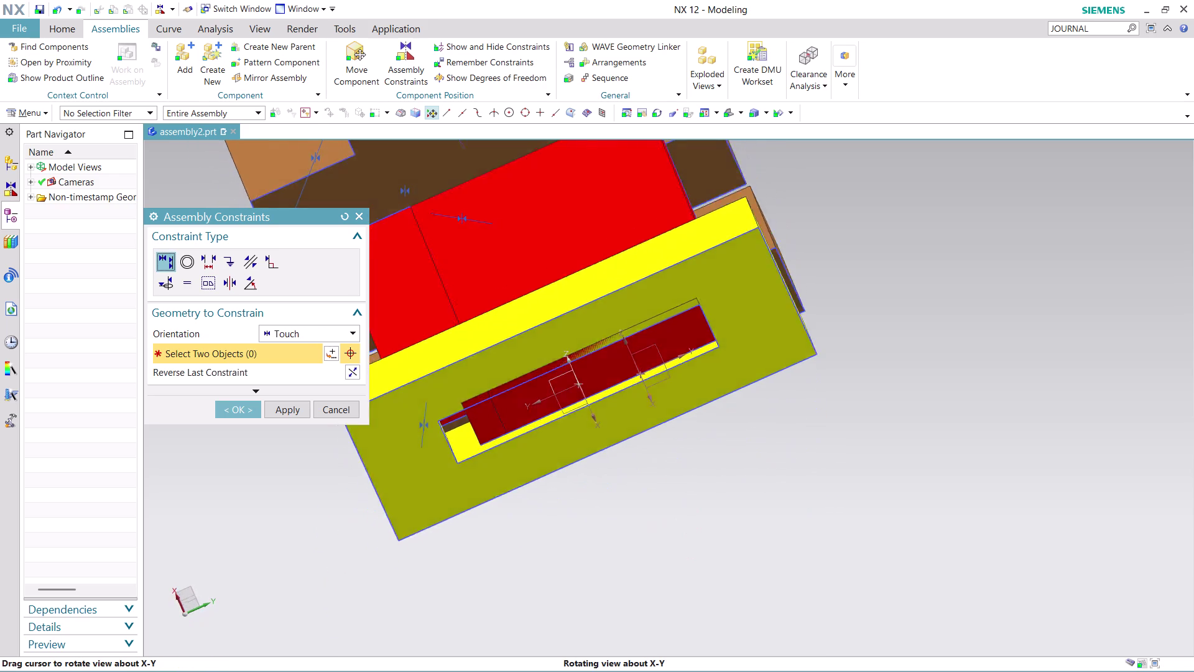
middle_drag(562, 515, 555, 512)
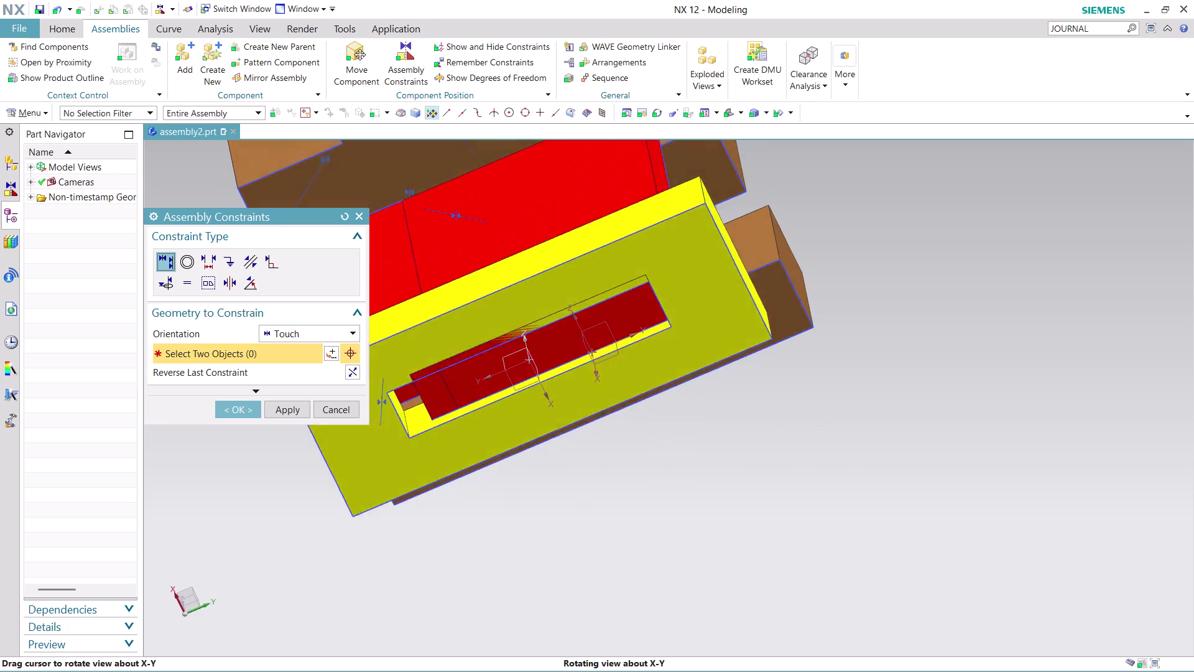
middle_drag(556, 512, 554, 560)
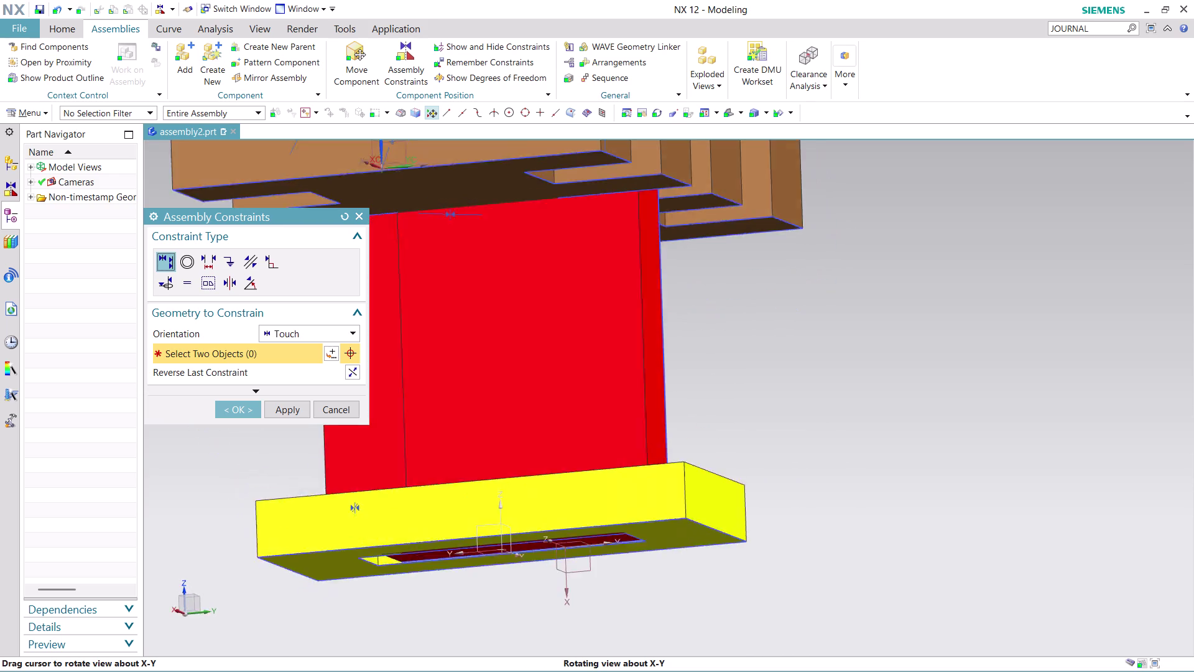
middle_drag(554, 560, 574, 501)
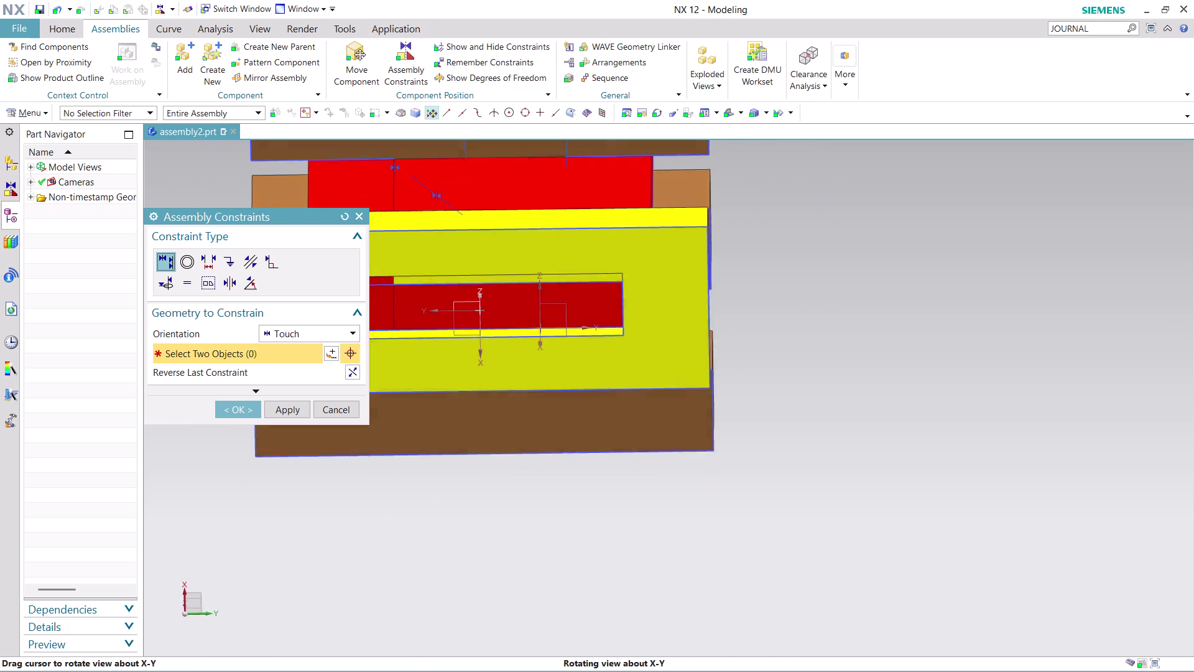
middle_drag(574, 501, 596, 493)
click(514, 246)
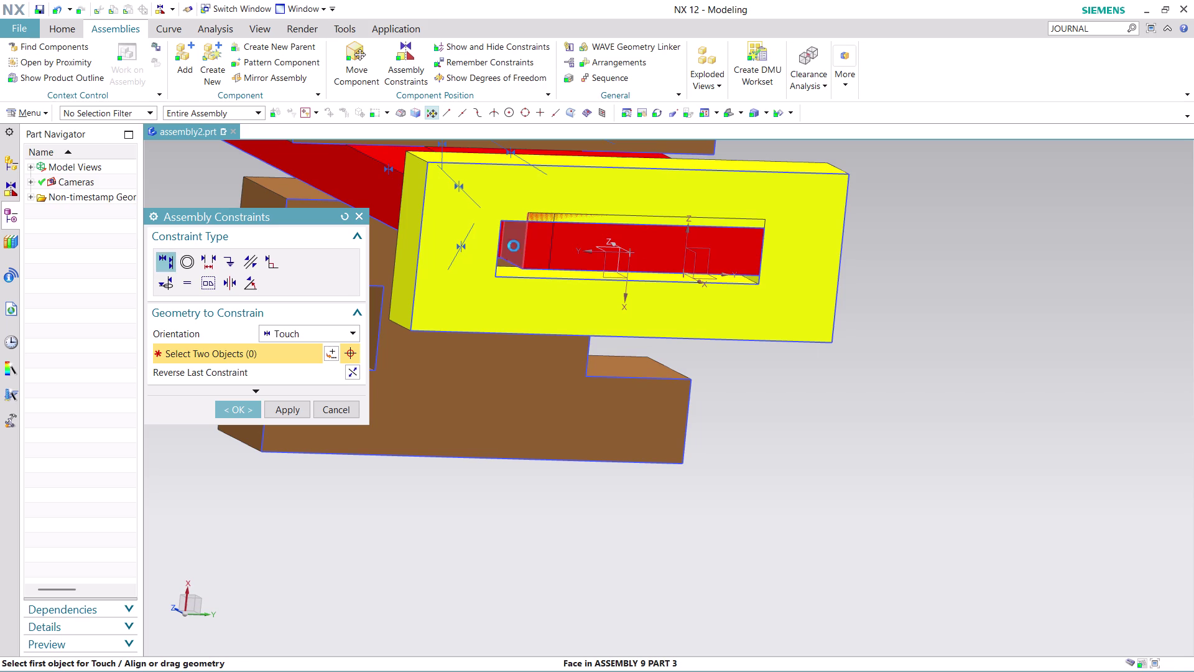
middle_drag(593, 507, 568, 509)
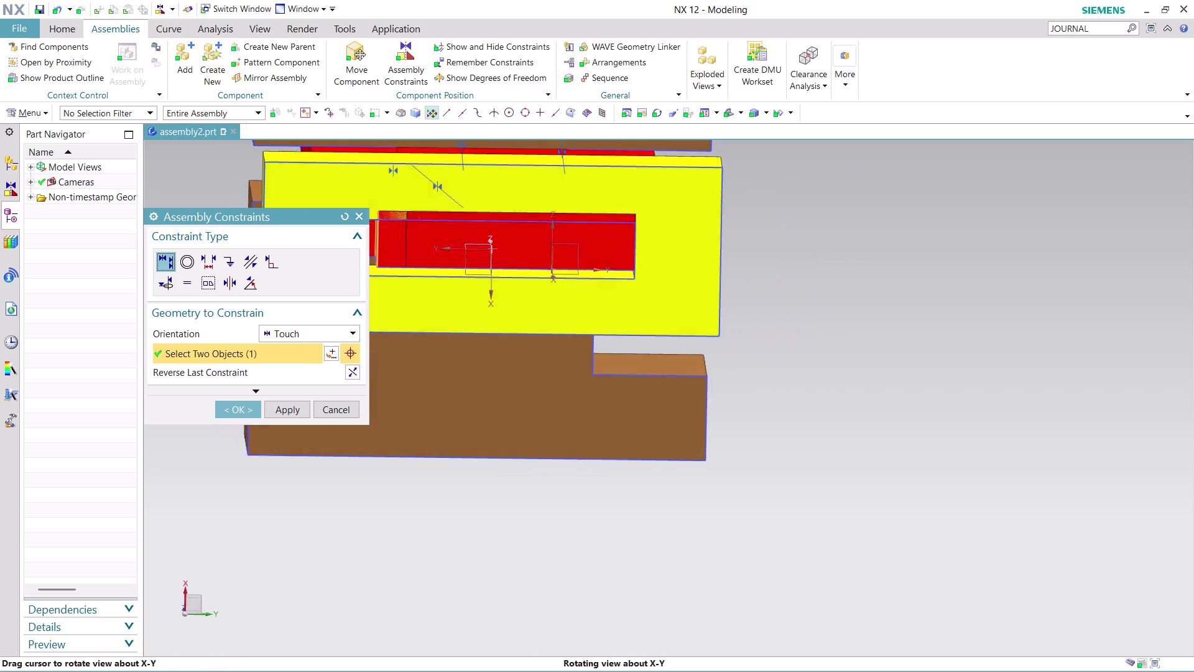
middle_drag(569, 509, 568, 508)
scroll(down, 3)
scroll(up, 3)
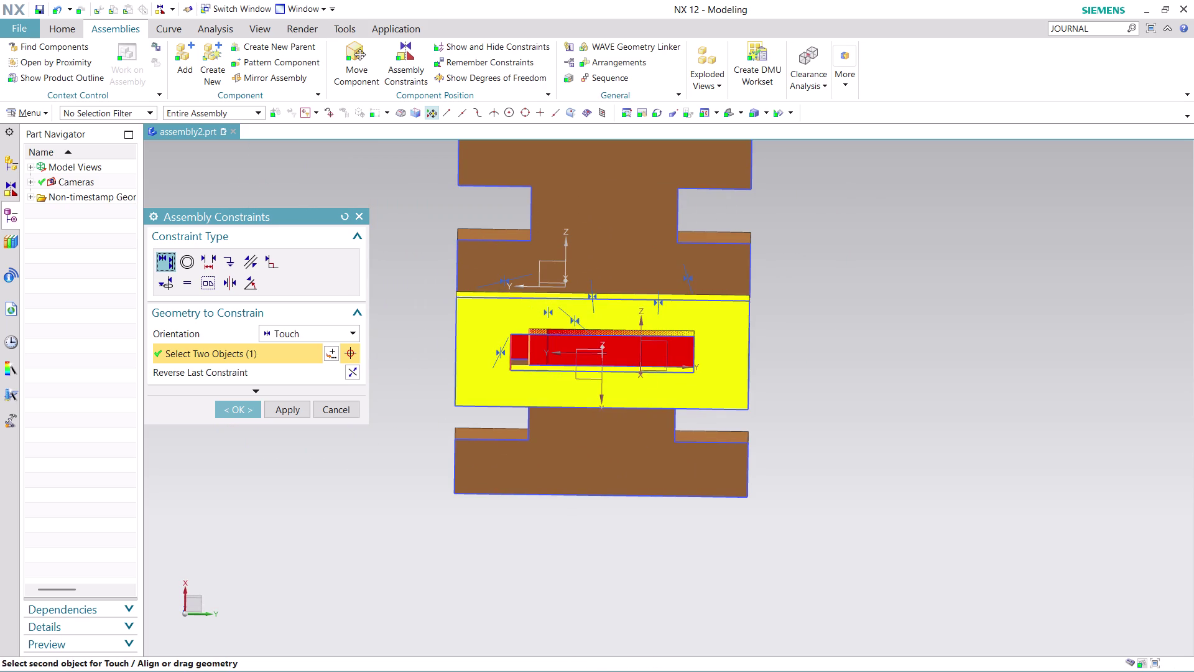
middle_drag(500, 499, 470, 499)
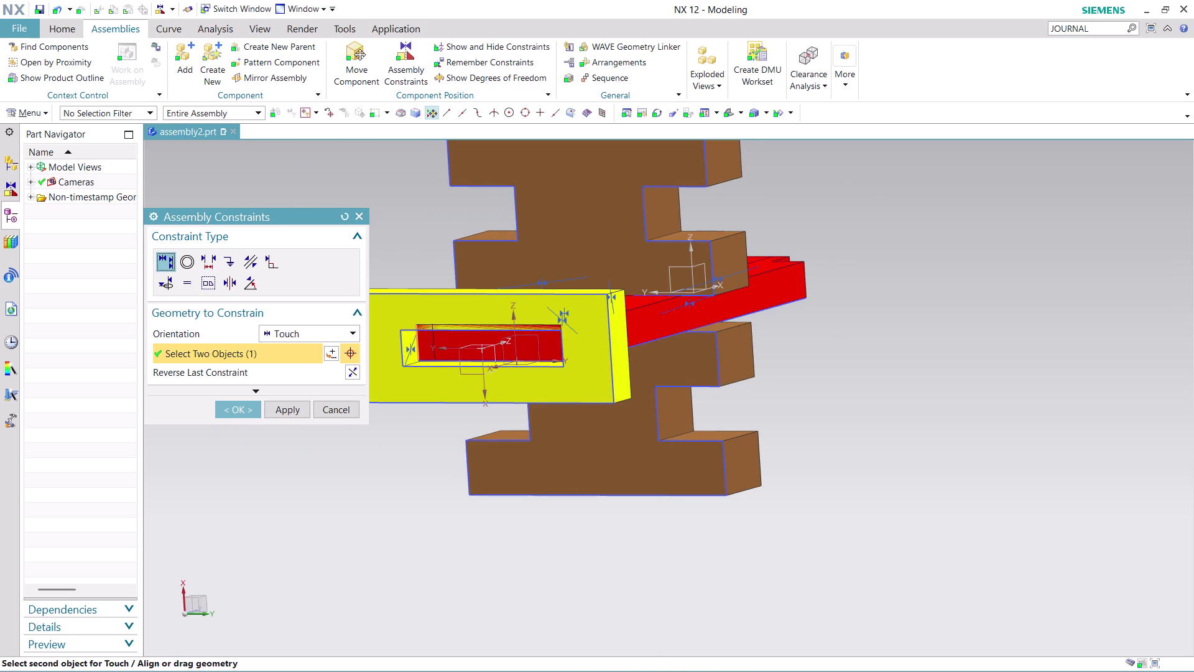
click(406, 337)
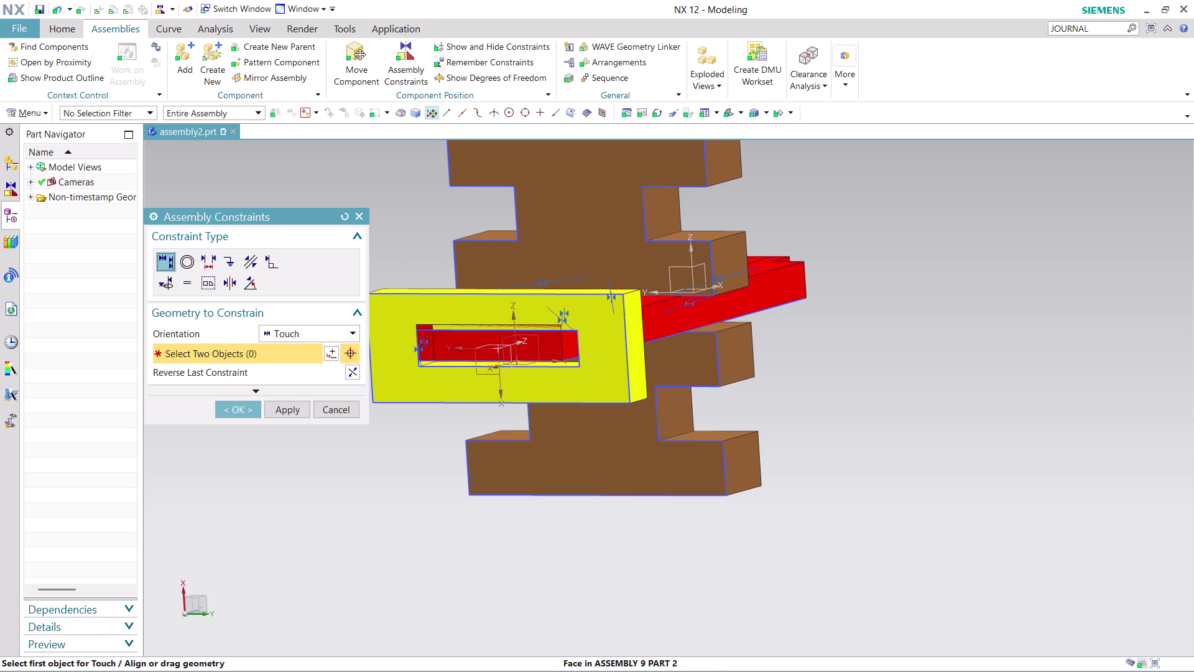
Orbit and zoom around the assembly to check the bracket end seated in the slot.
middle_drag(894, 448, 916, 543)
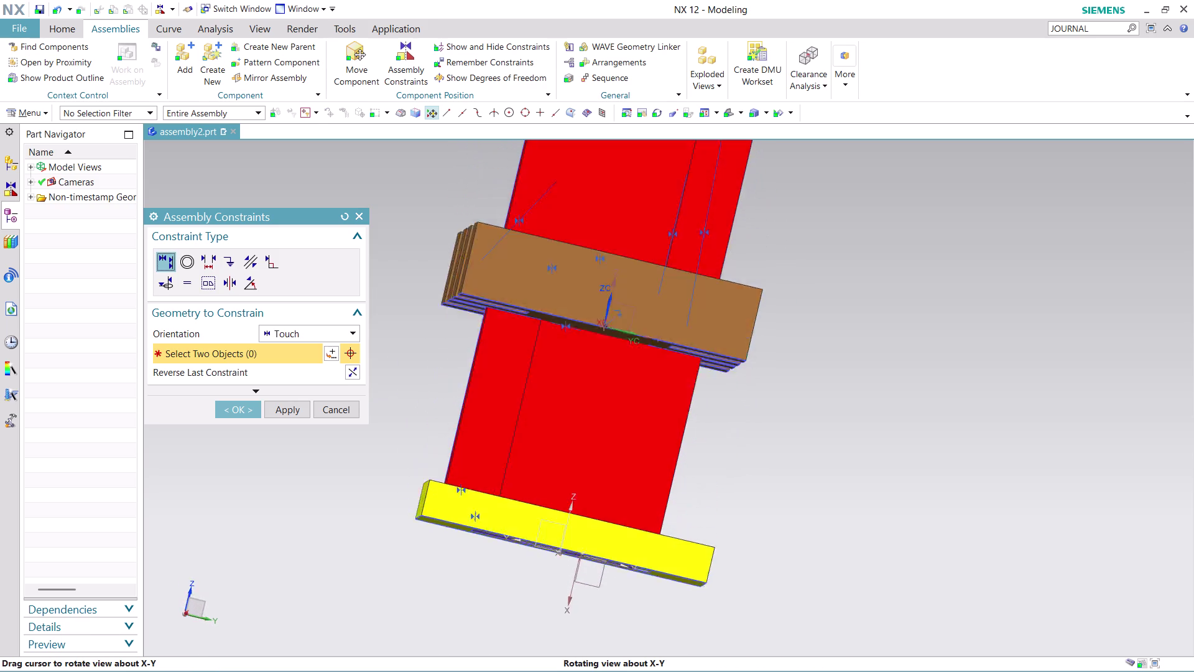
middle_drag(916, 542, 894, 565)
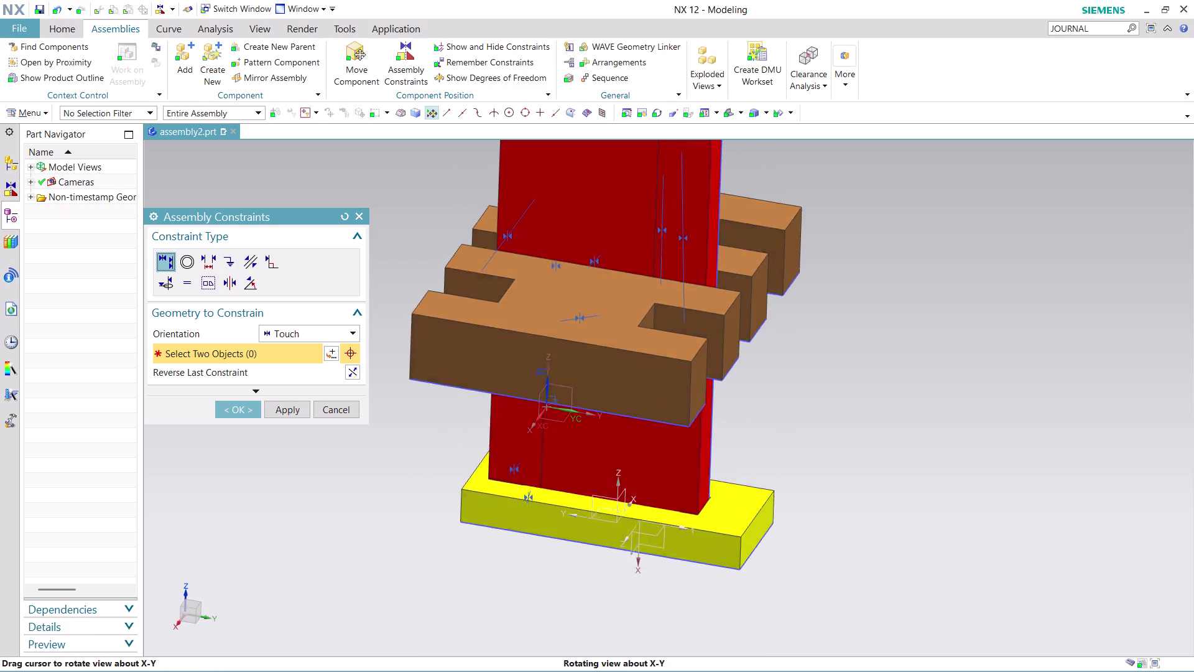
middle_drag(894, 565, 921, 459)
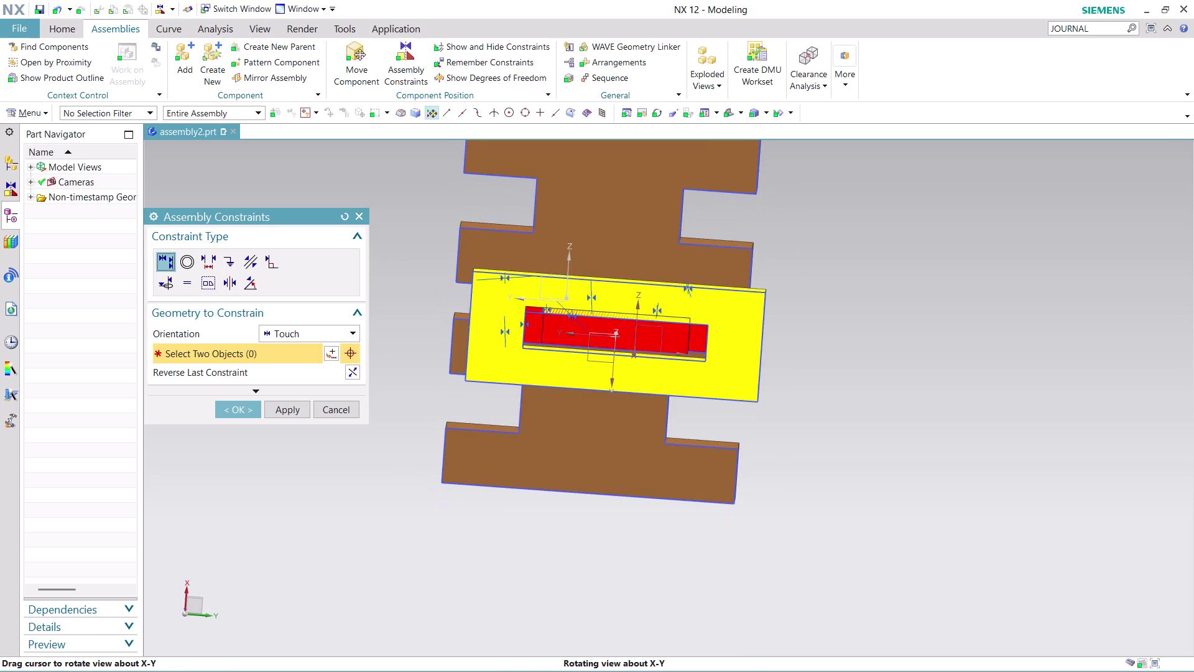
middle_drag(921, 460, 921, 460)
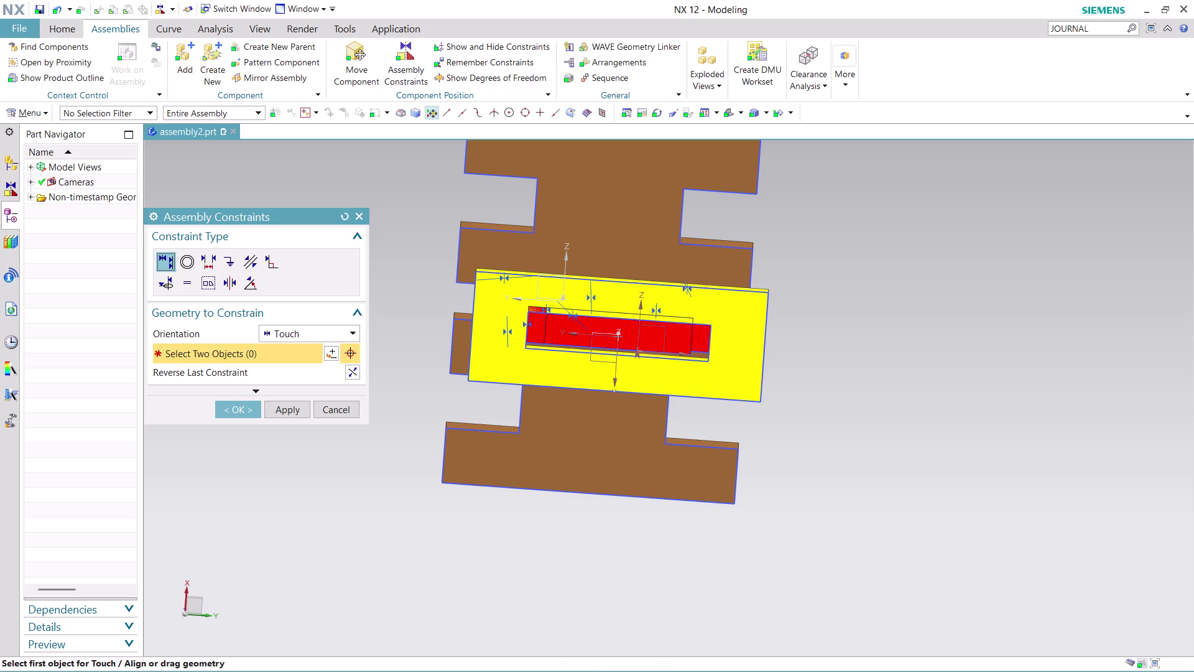
middle_drag(909, 453, 909, 572)
scroll(up, 3)
scroll(down, 3)
scroll(up, 3)
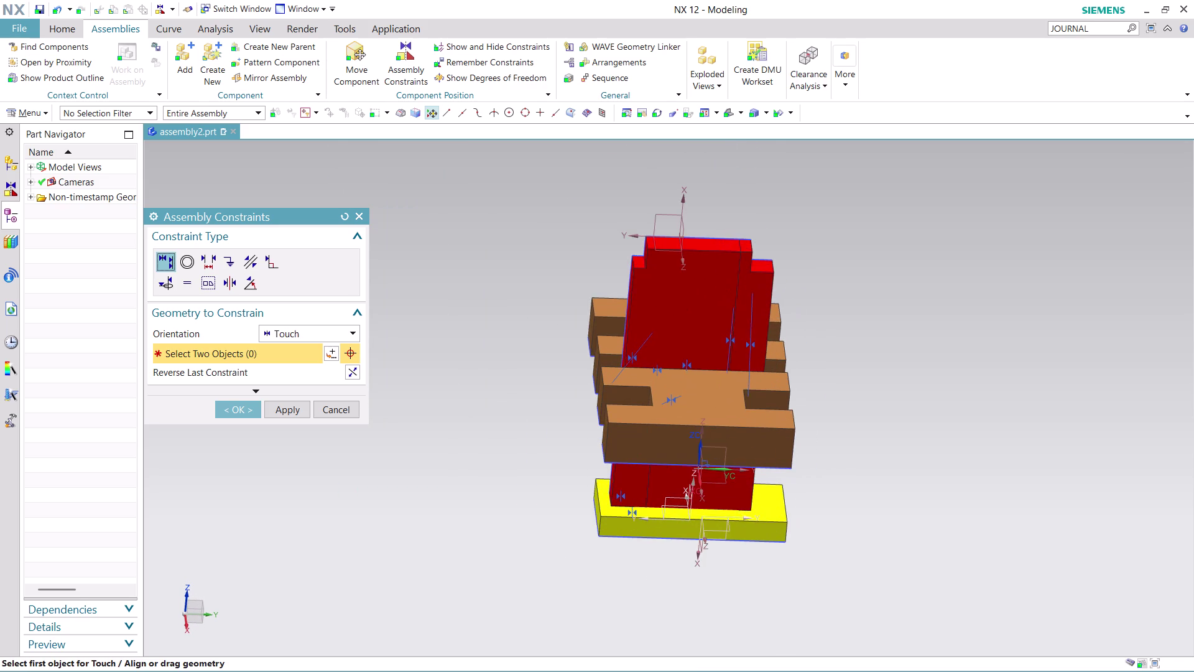
scroll(up, 3)
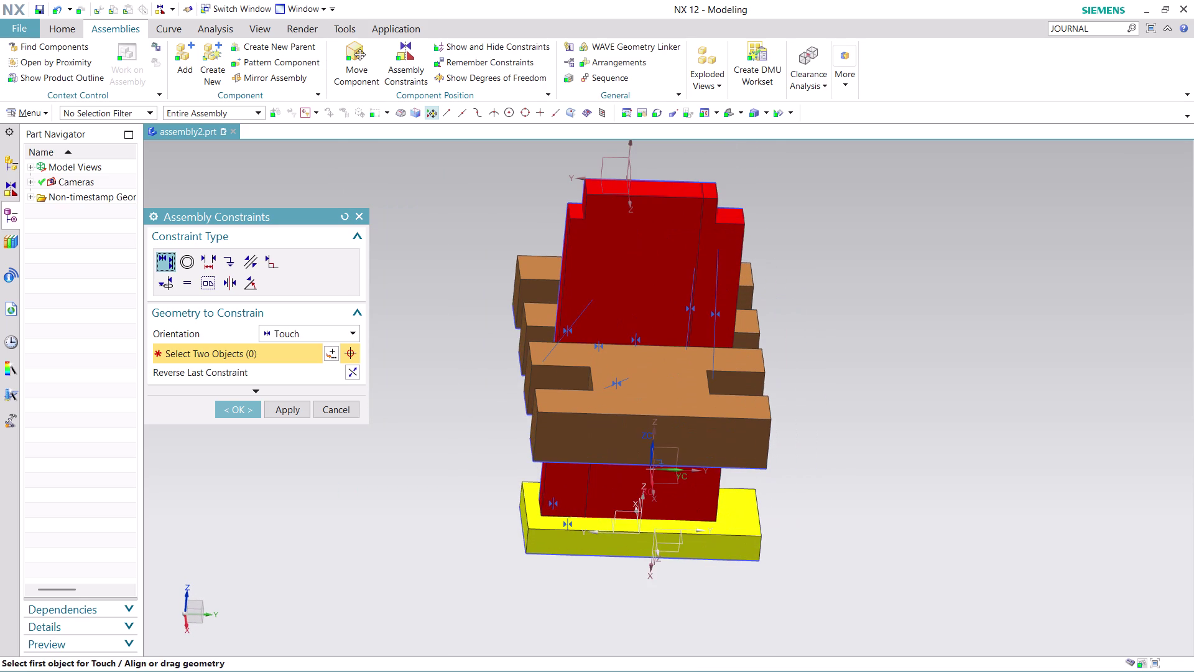